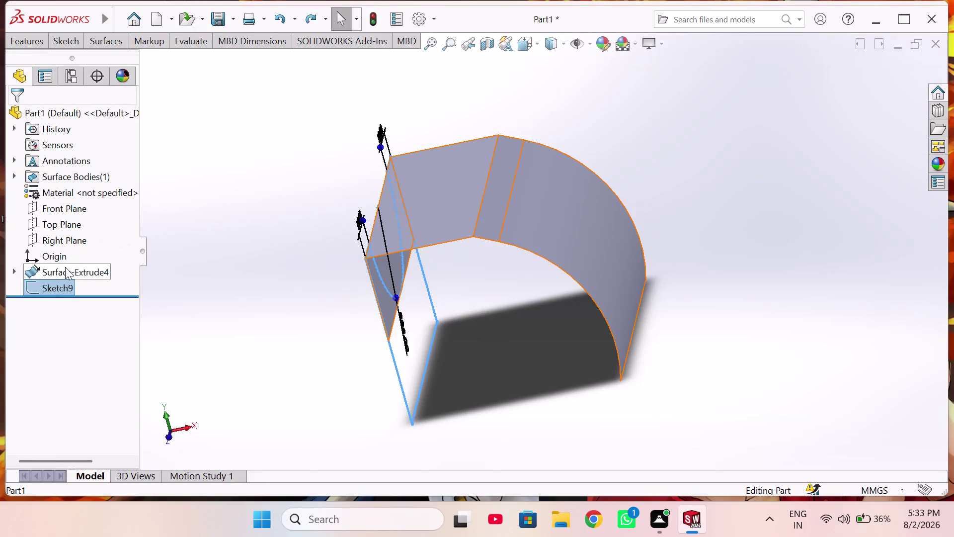
Orbit the hood and start a new reference plane from Reference Geometry on the Surfaces tab.
middle_drag(525, 355, 547, 346)
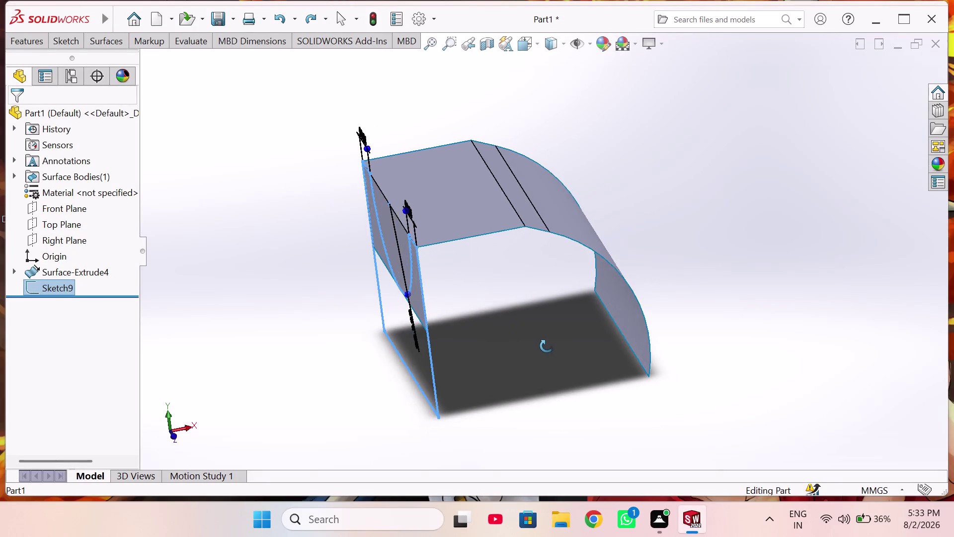
middle_drag(547, 346, 542, 351)
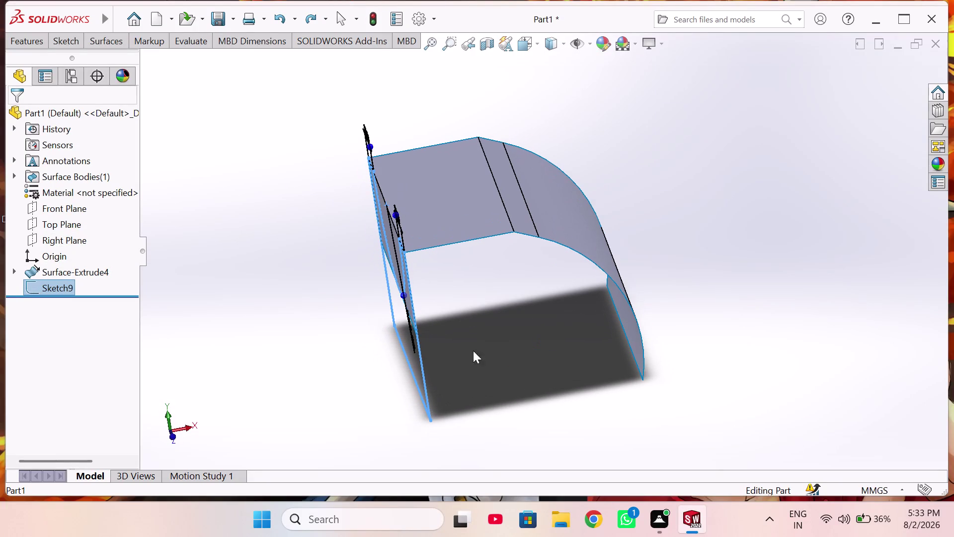
middle_drag(439, 337, 442, 316)
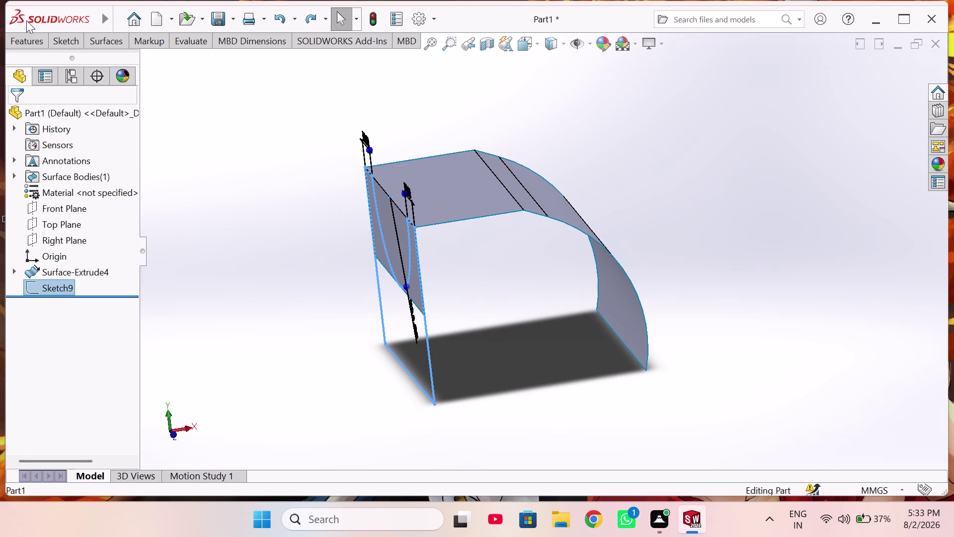
click(31, 44)
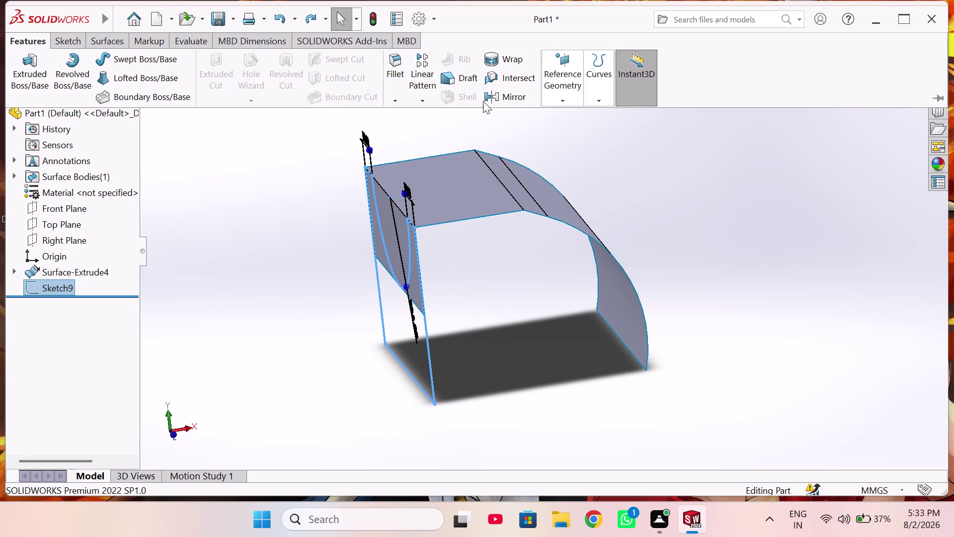
click(103, 40)
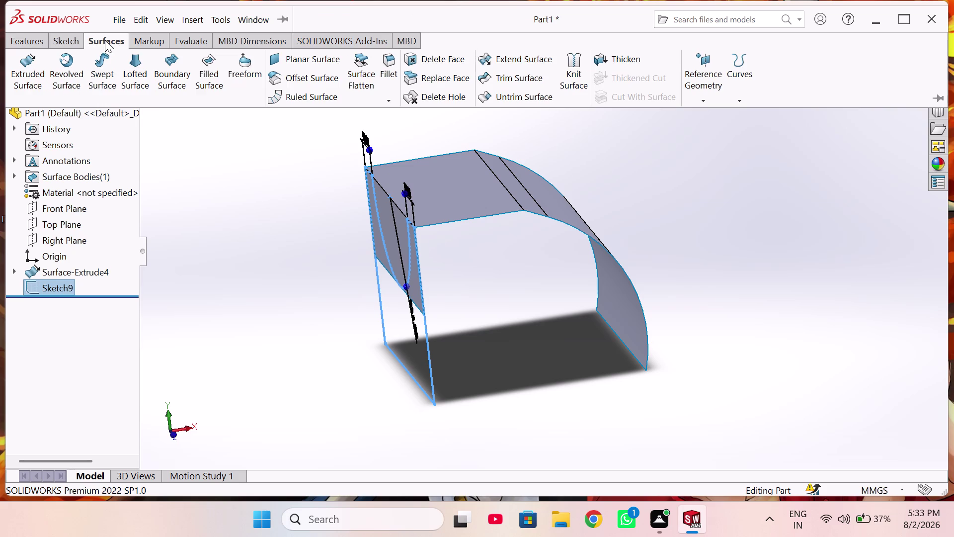
click(709, 96)
click(704, 116)
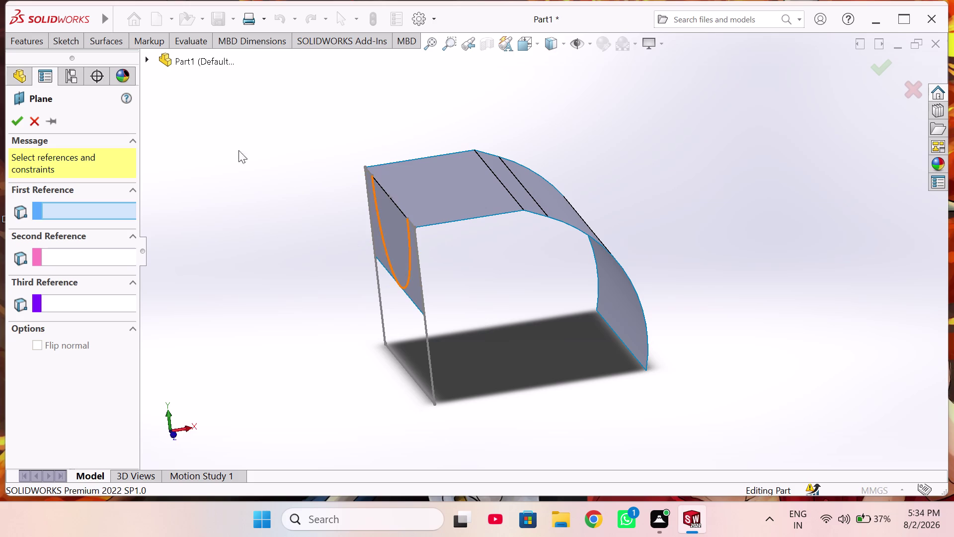
Create Plane1 referencing the Right Plane with a 59 mm offset.
click(149, 55)
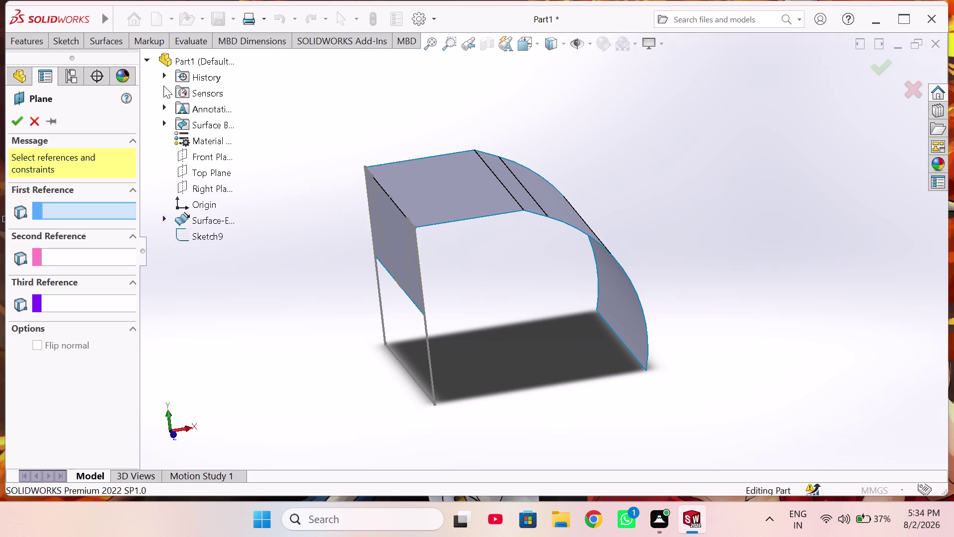
click(206, 182)
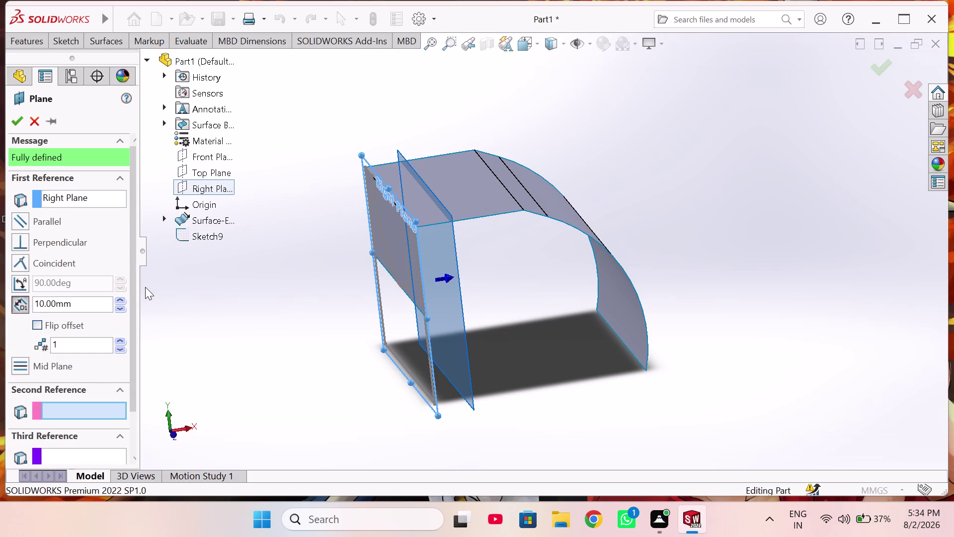
triple_click(123, 300)
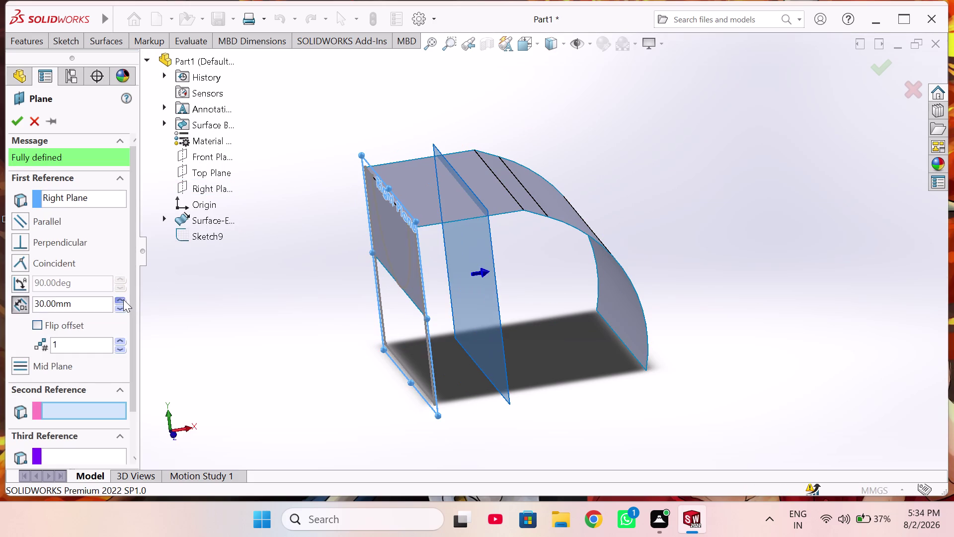
triple_click(124, 299)
click(122, 308)
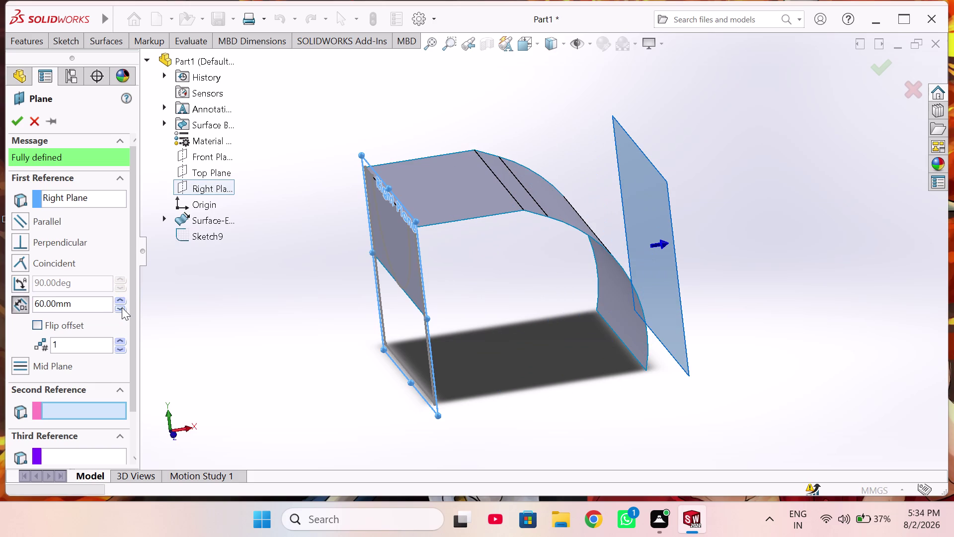
double_click(101, 302)
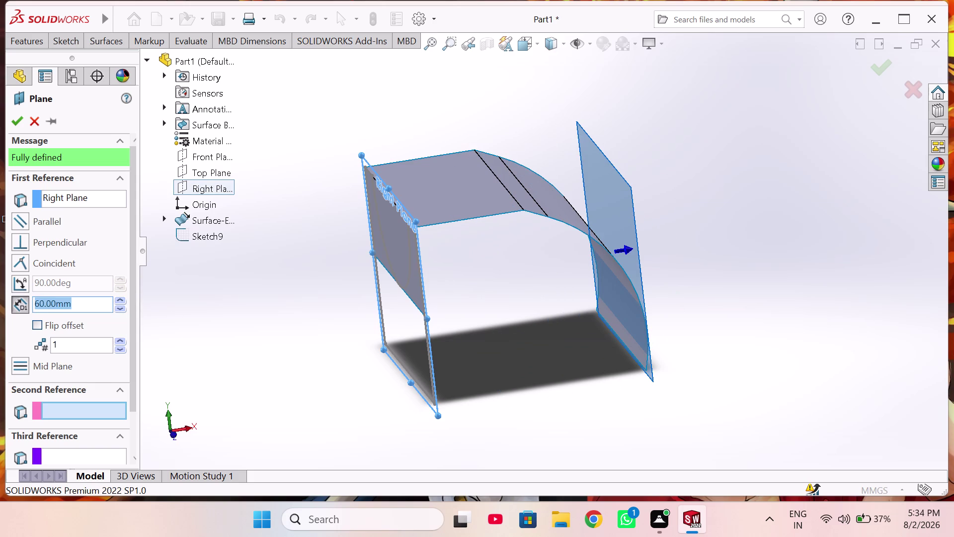
text(59)
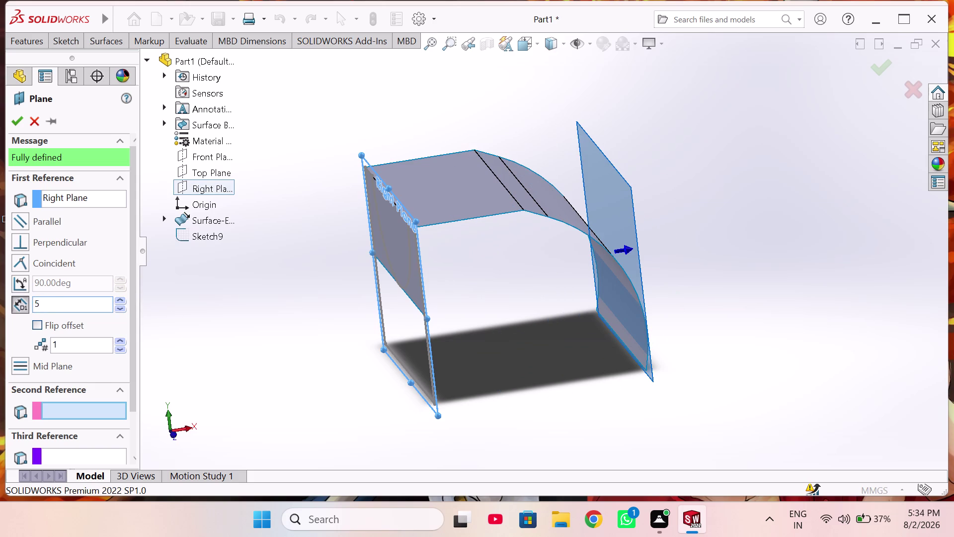
key(Return)
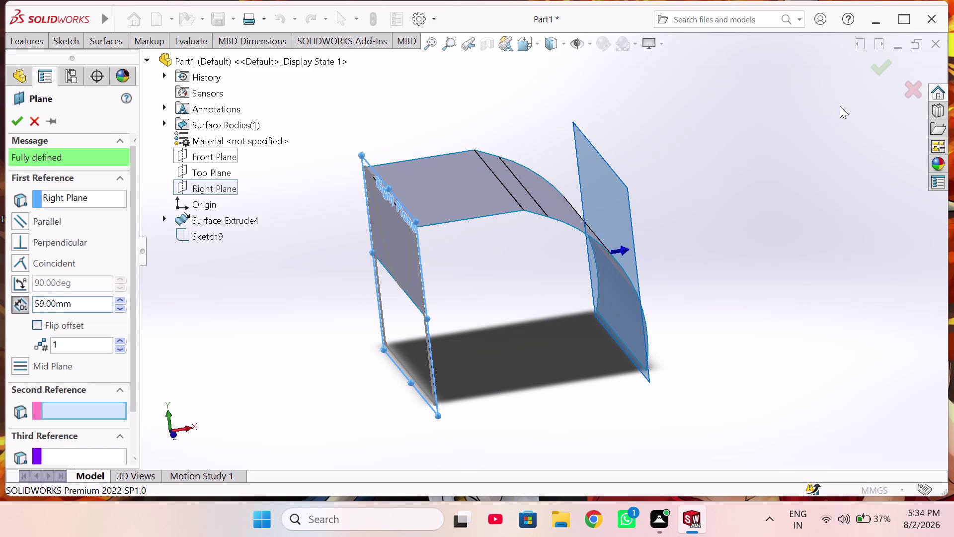
click(875, 70)
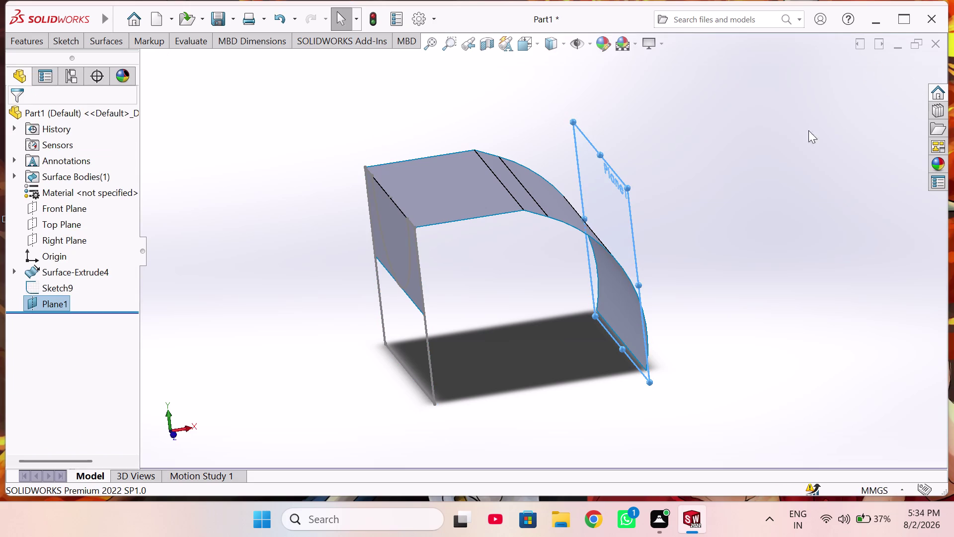
middle_drag(641, 205, 675, 189)
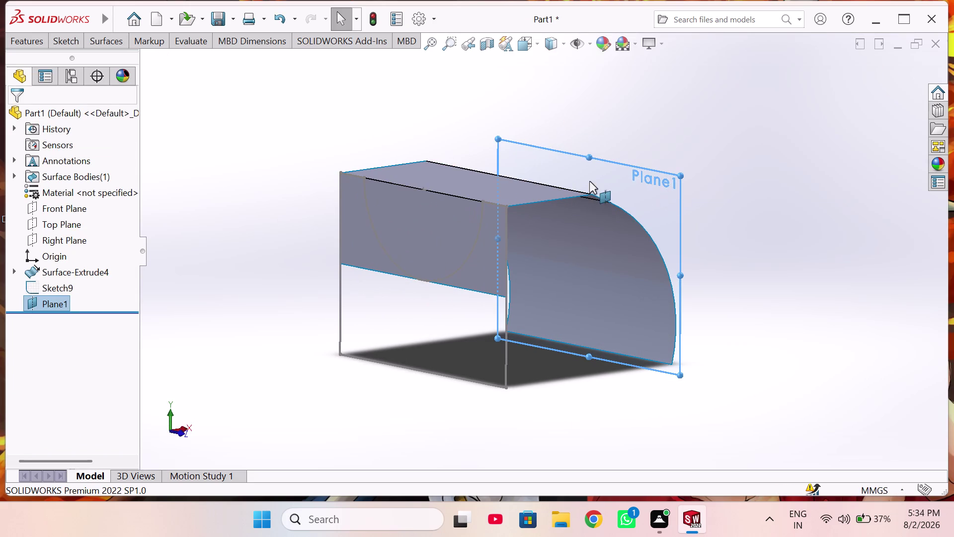
middle_drag(655, 239, 454, 254)
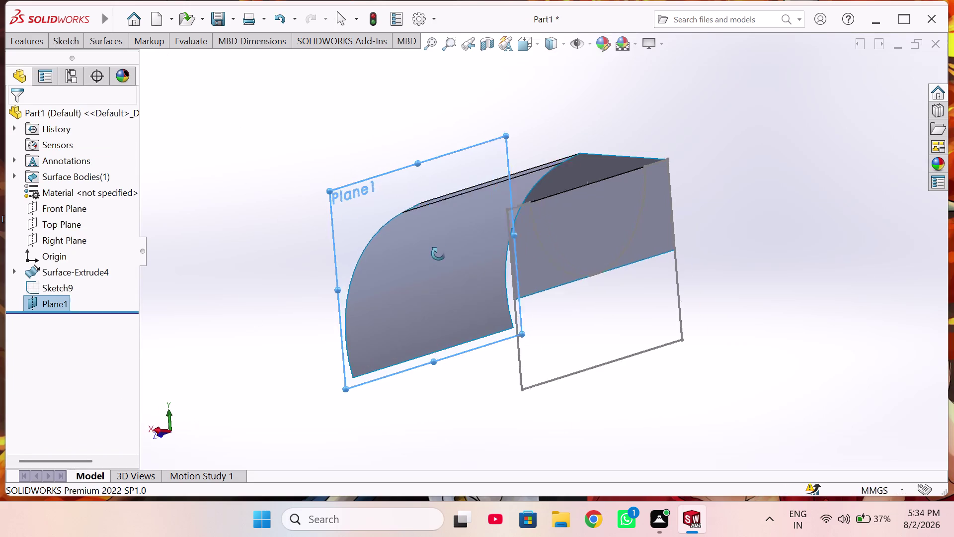
middle_drag(454, 254, 438, 254)
click(431, 235)
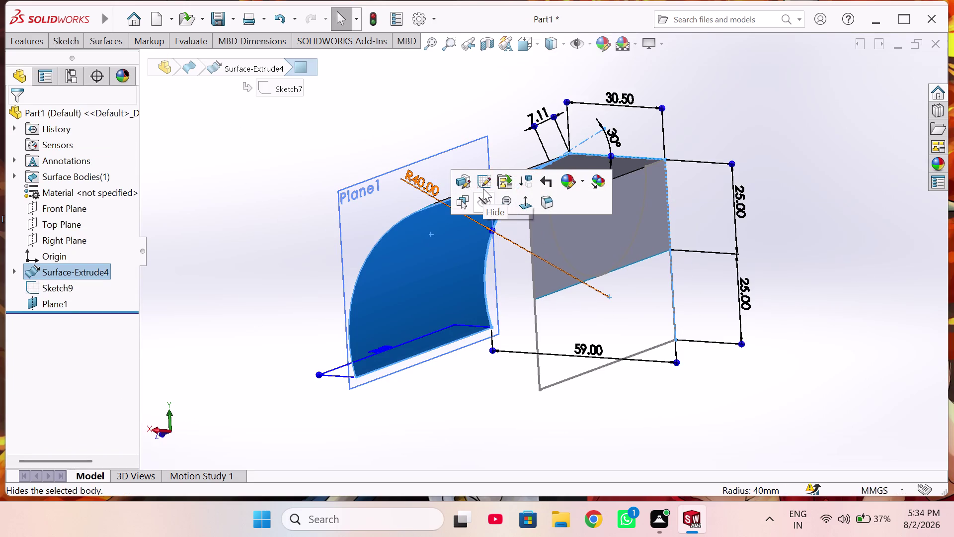
click(484, 182)
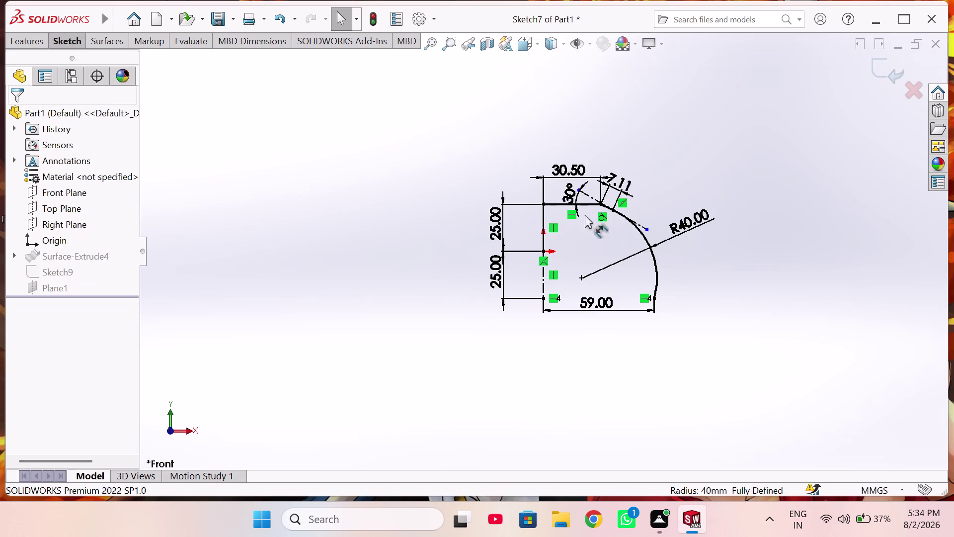
click(905, 94)
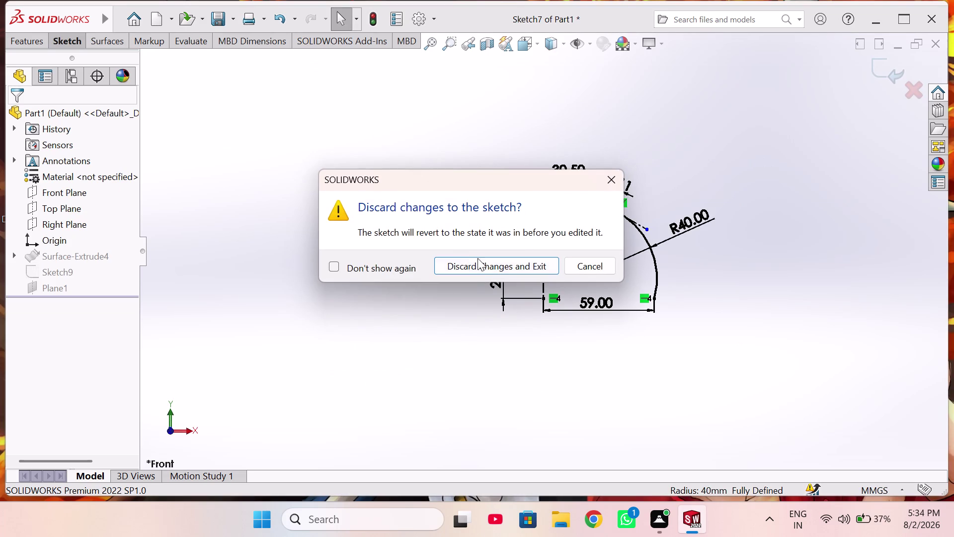
click(483, 262)
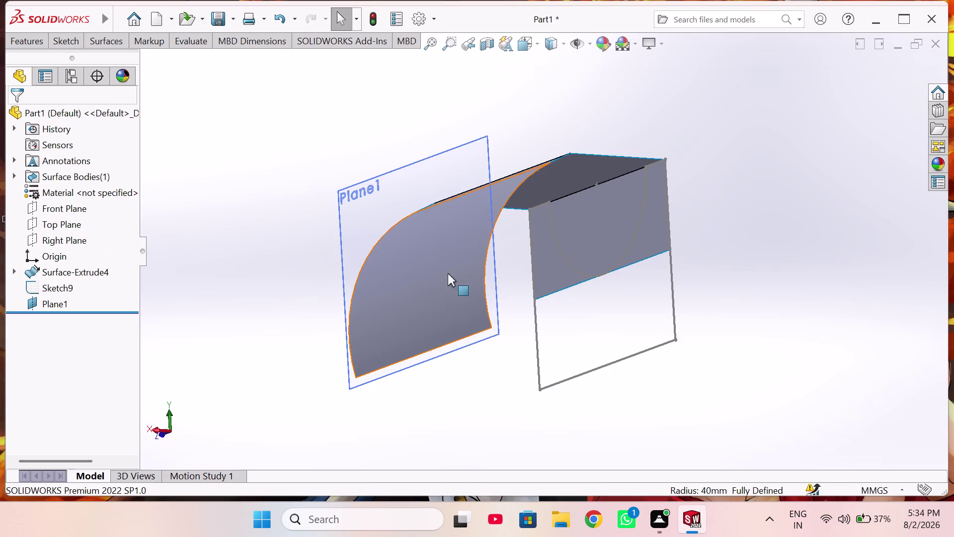
click(58, 306)
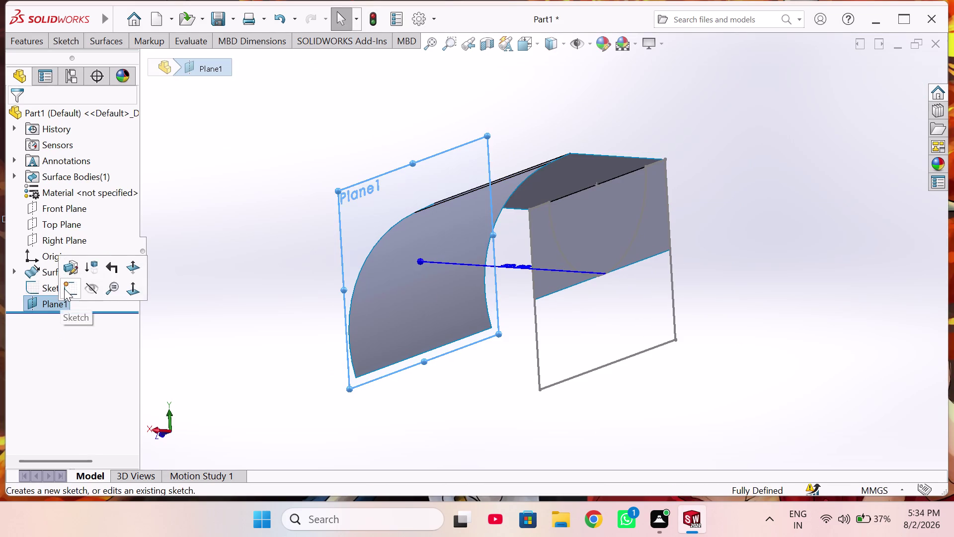
Start a new sketch on Plane1 and launch Convert Entities.
click(64, 288)
scroll(up, 3)
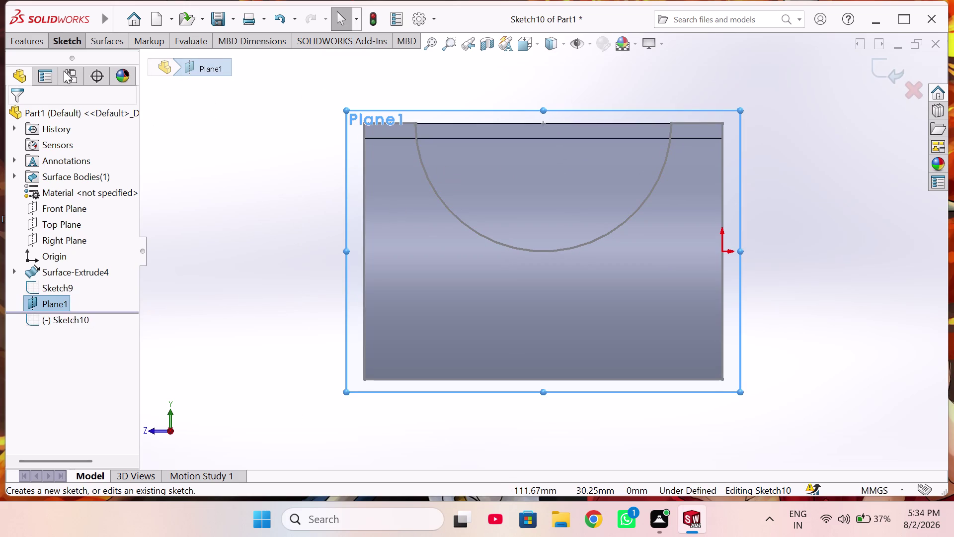
click(69, 41)
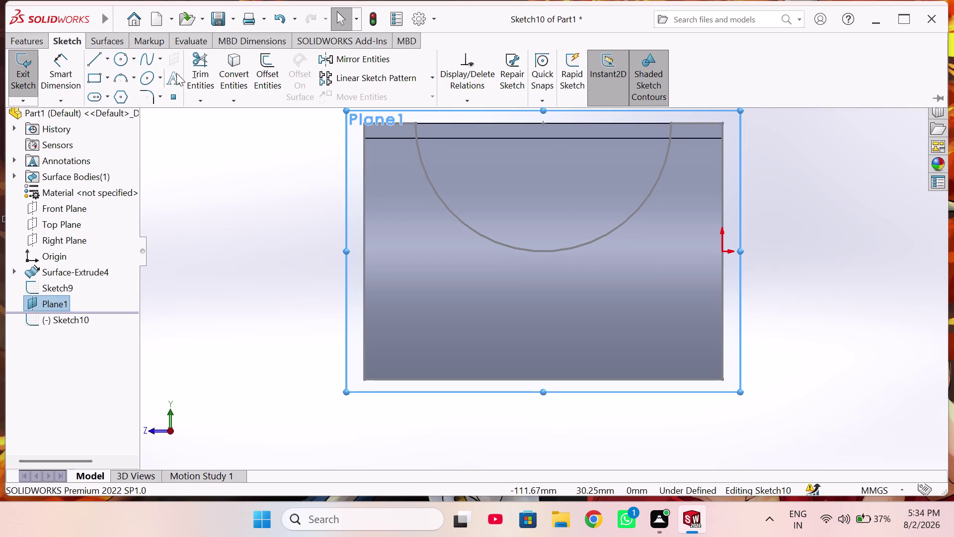
click(228, 79)
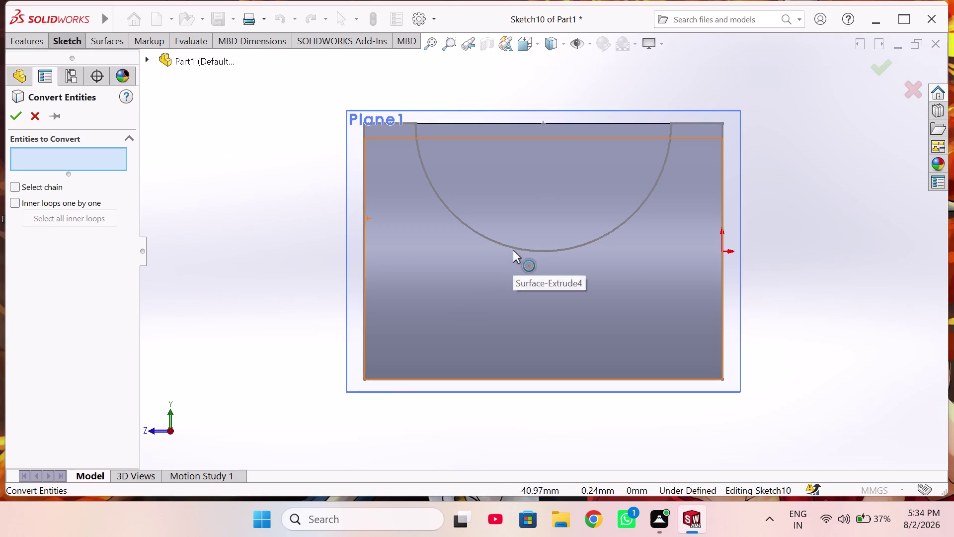
Project the semicircular arc and the surface end edge into the Plane1 sketch.
click(513, 247)
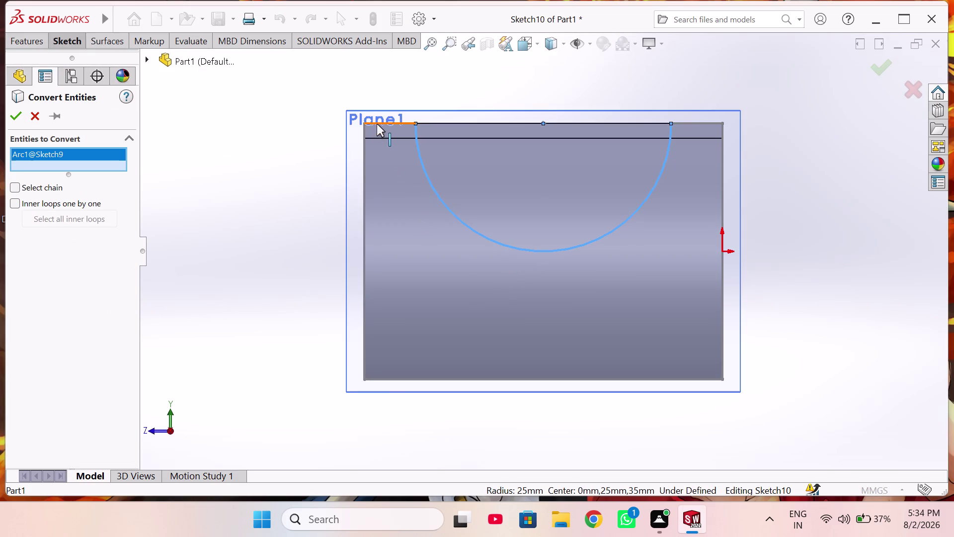
click(377, 123)
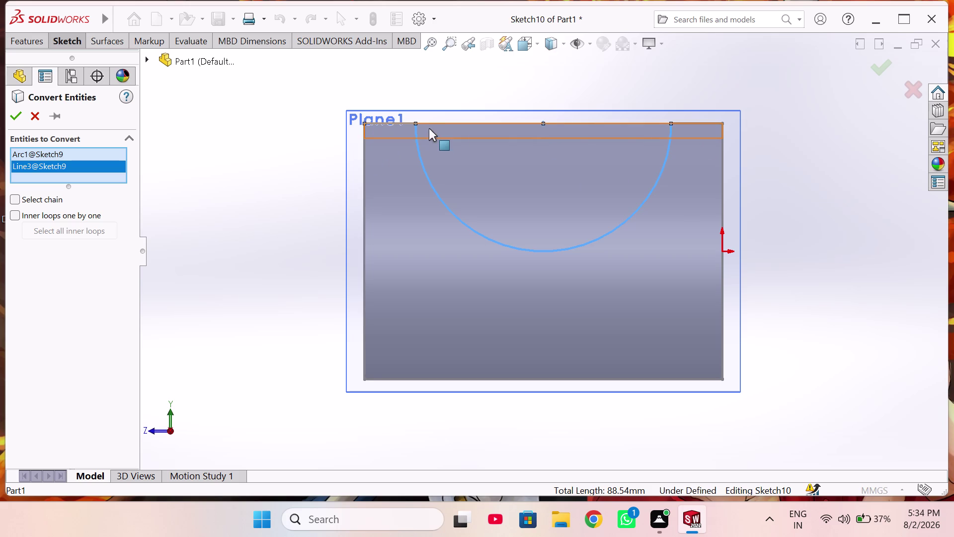
click(398, 121)
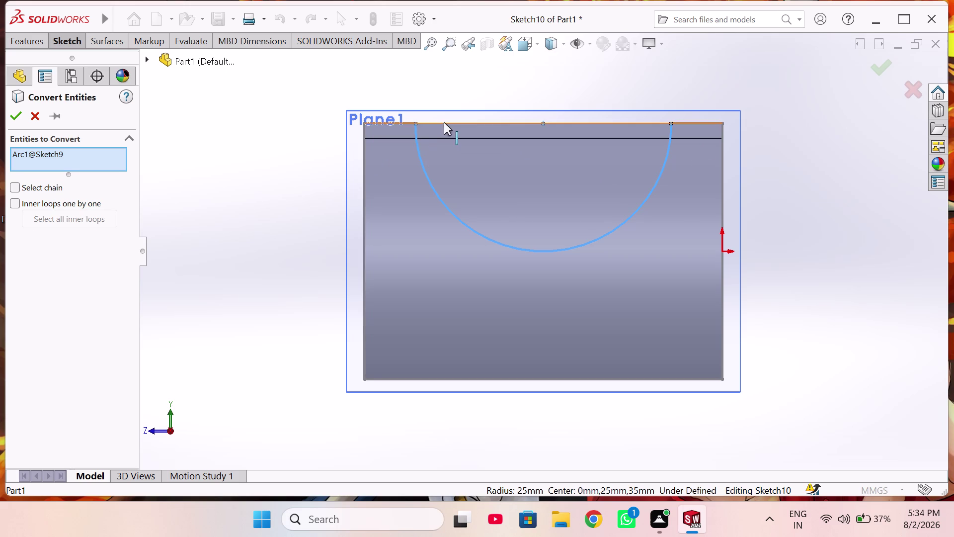
click(444, 122)
middle_drag(371, 252, 468, 281)
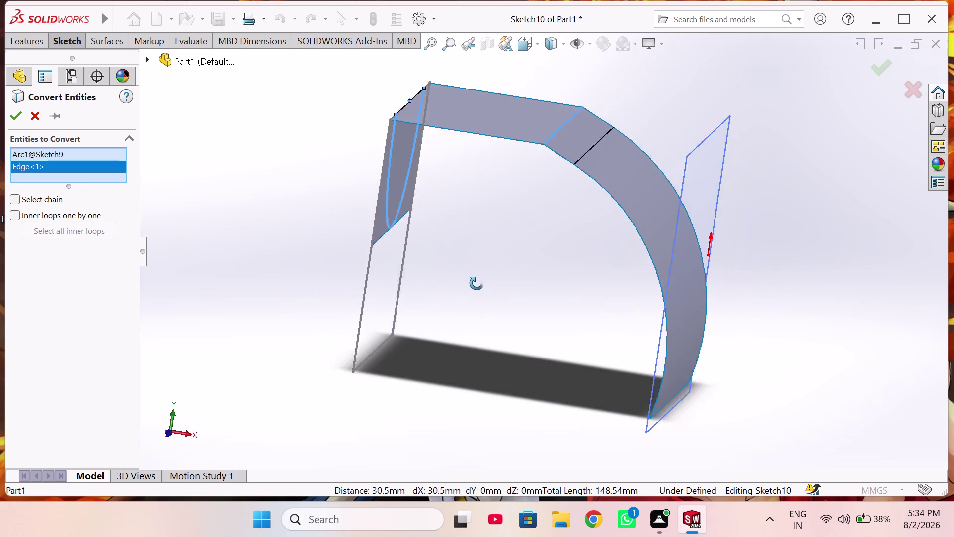
middle_drag(468, 282, 462, 303)
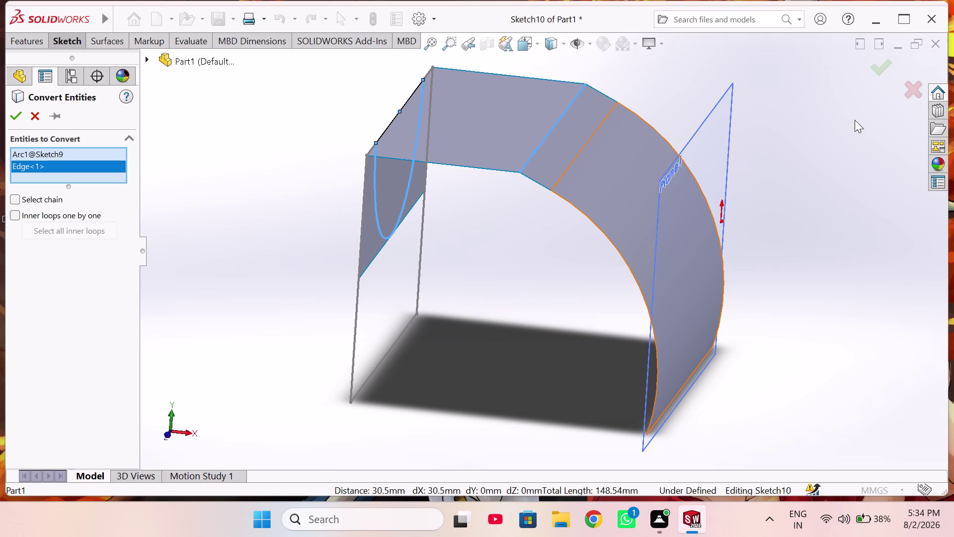
click(872, 69)
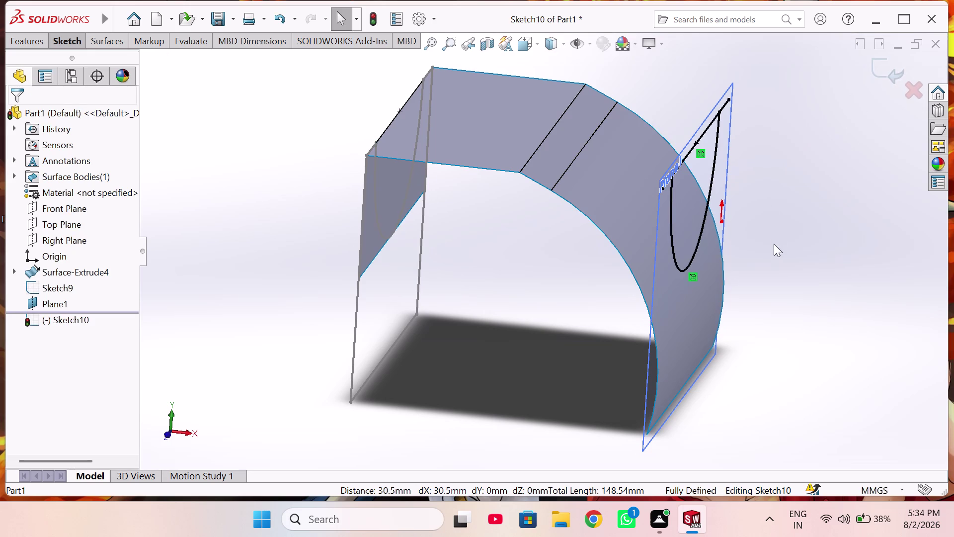
middle_drag(771, 248, 735, 253)
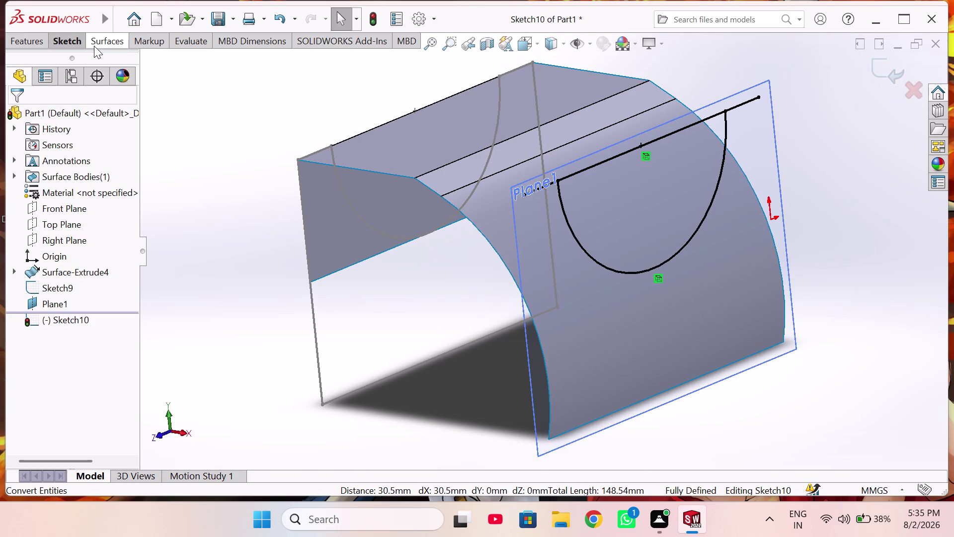
click(74, 39)
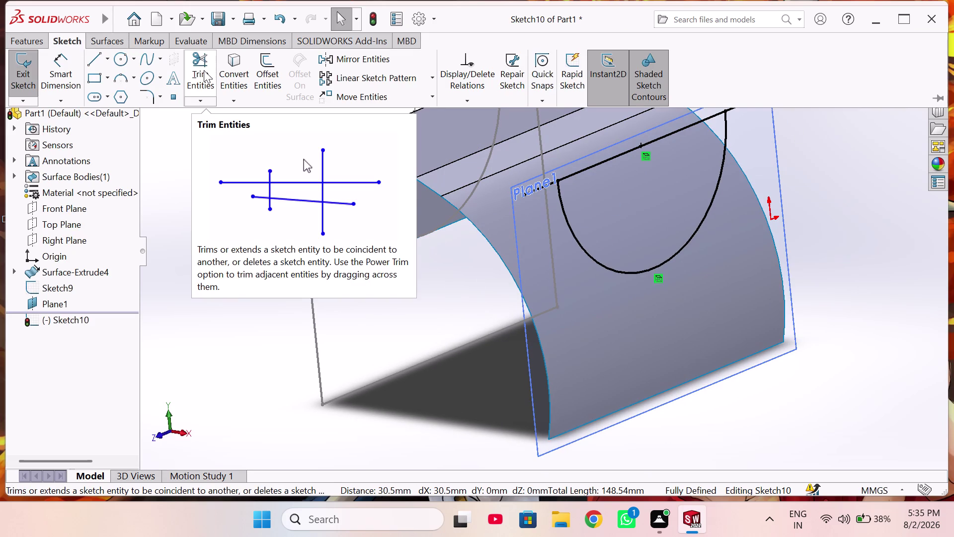
Trim the line overhangs on both sides of the arc and exit Sketch10.
click(197, 72)
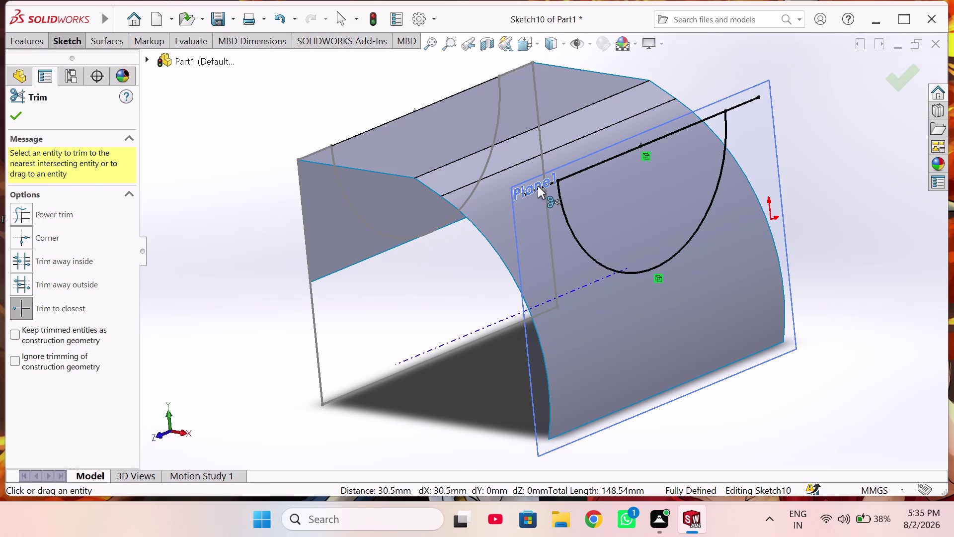
click(537, 188)
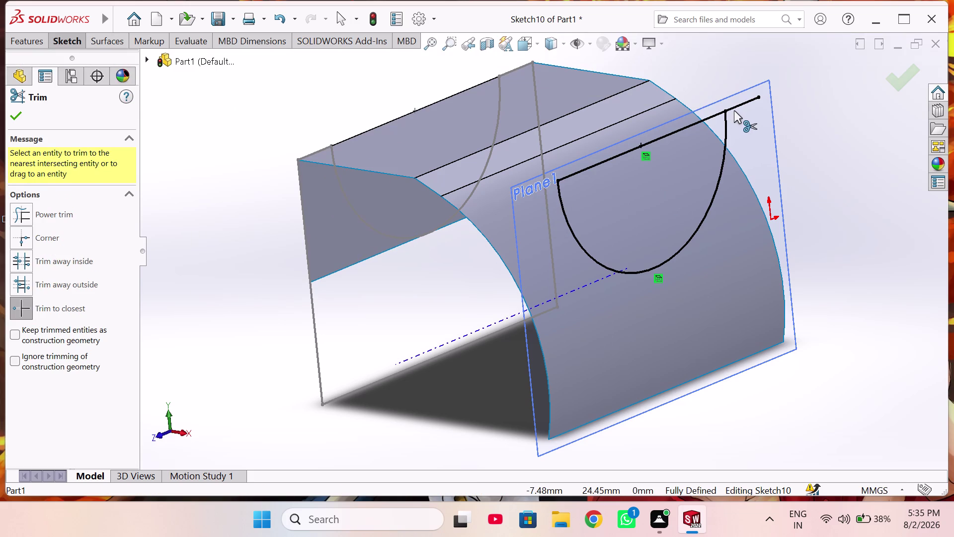
click(737, 107)
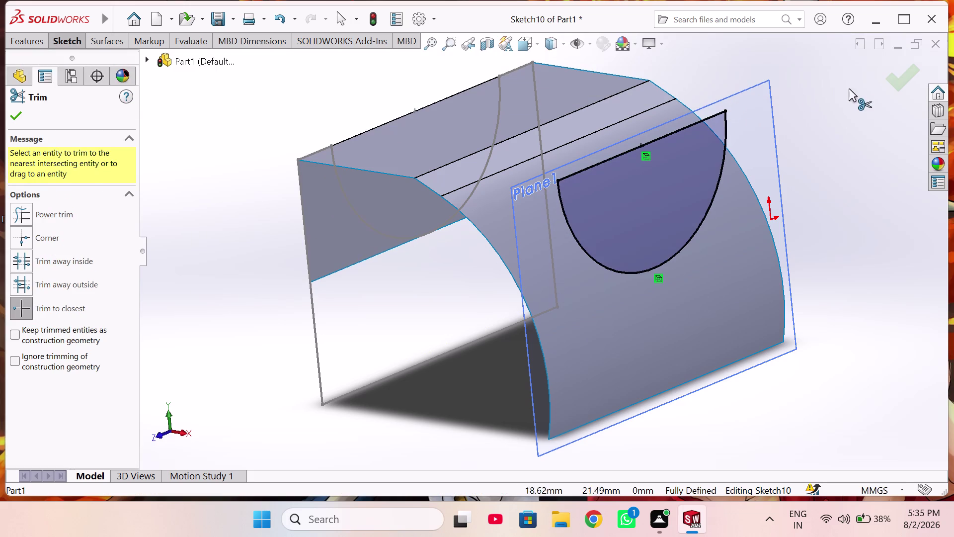
click(886, 80)
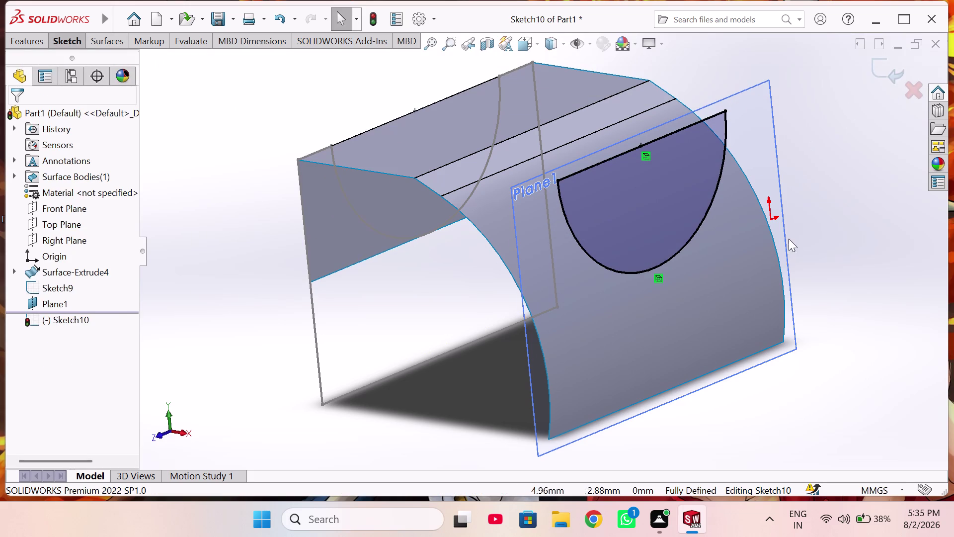
click(883, 77)
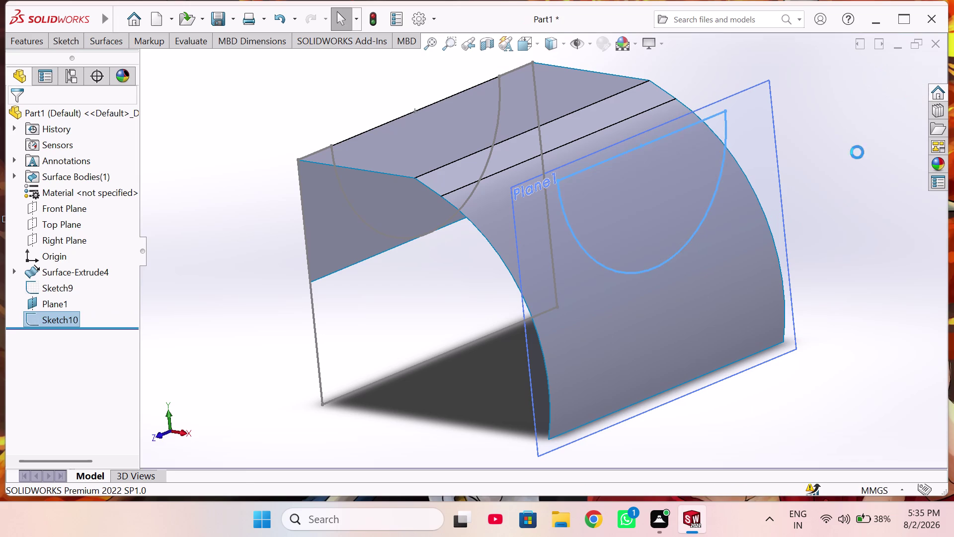
middle_drag(854, 229, 806, 257)
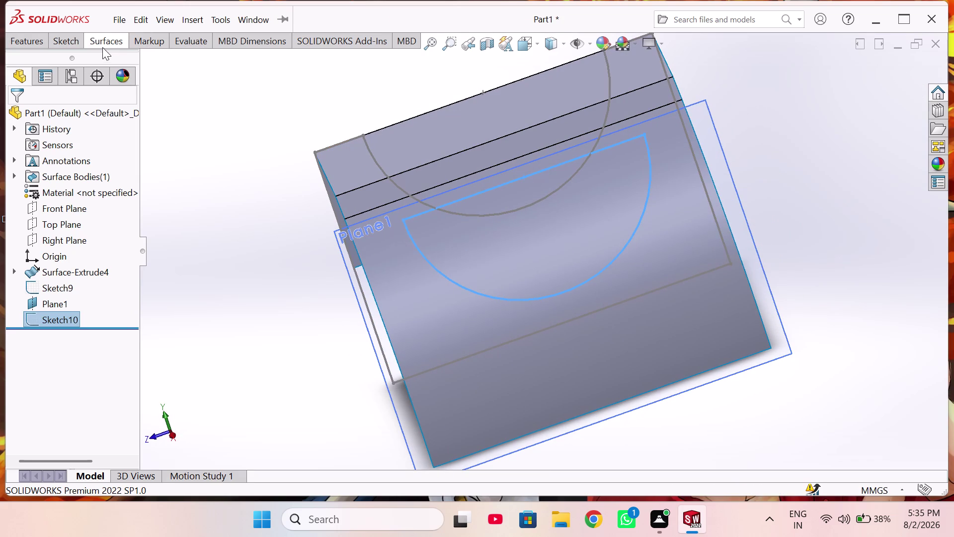
Extrude Sketch10 as a reversed, 59 mm blind surface, creating Surface-Extrude6.
click(89, 39)
click(32, 80)
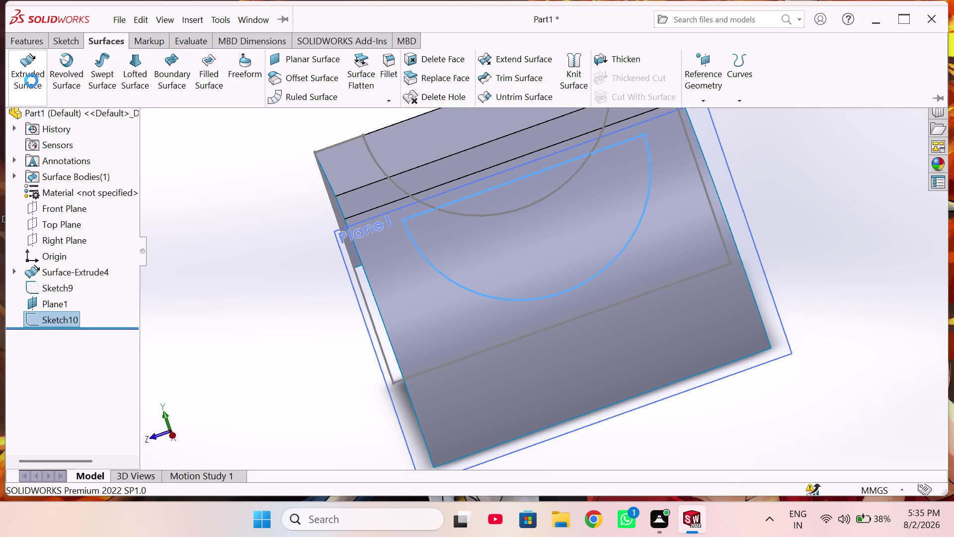
middle_drag(476, 223, 508, 232)
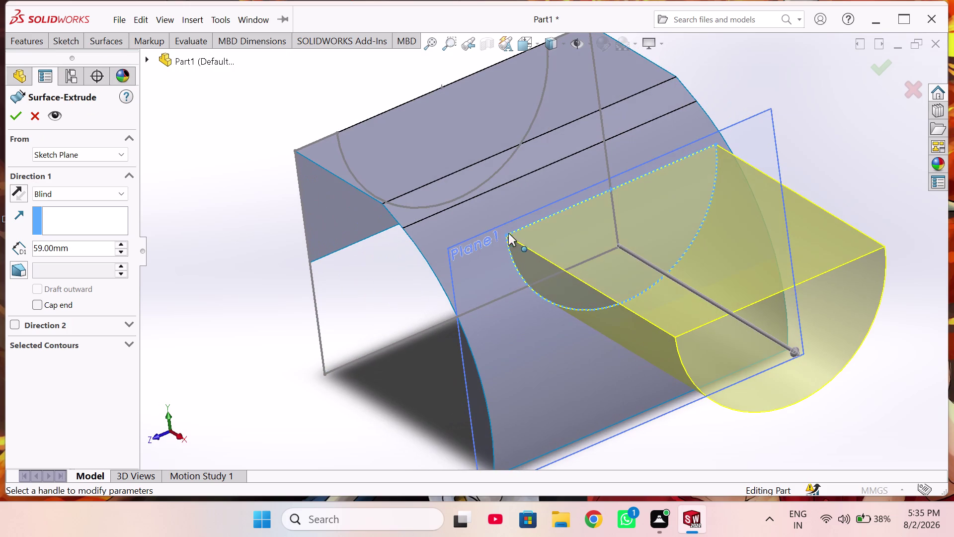
click(21, 192)
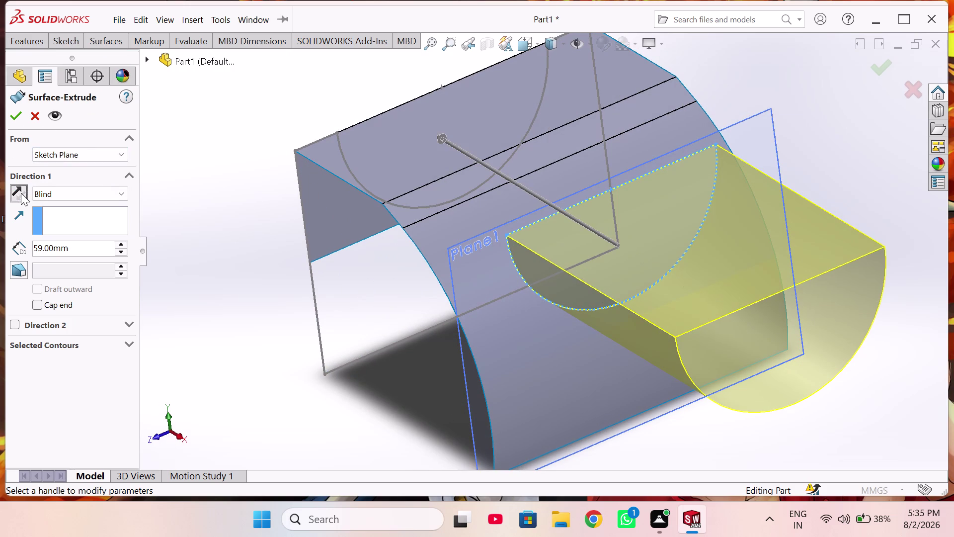
middle_drag(139, 258, 279, 309)
middle_drag(261, 316, 324, 317)
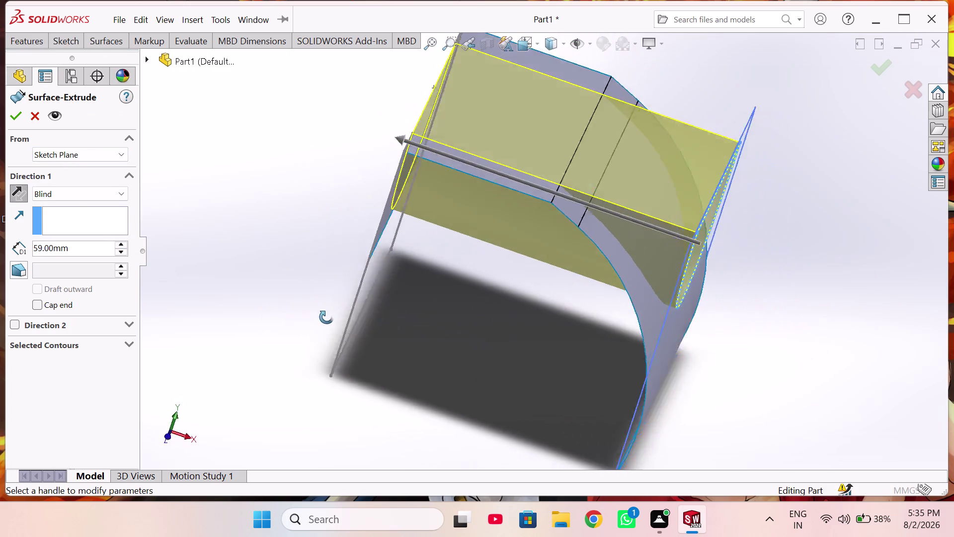
middle_drag(324, 317, 314, 363)
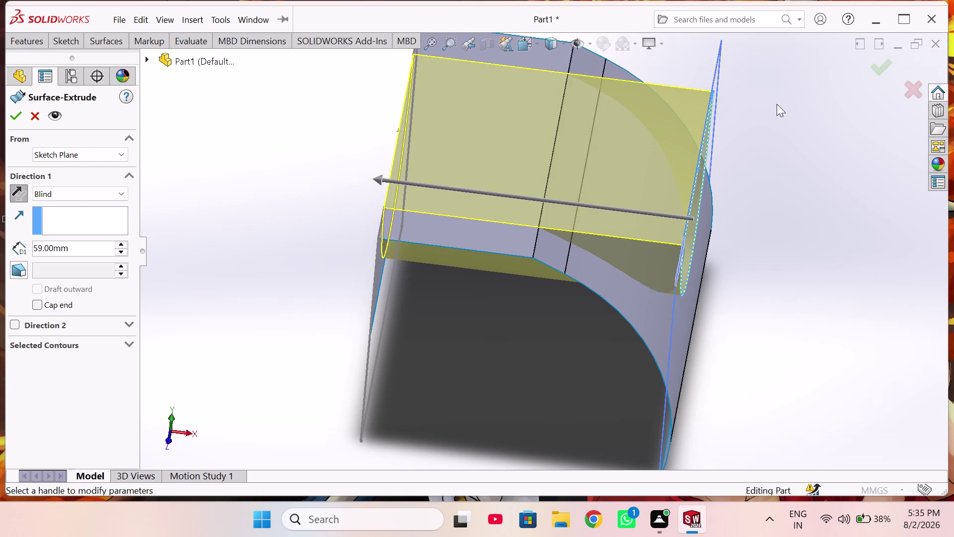
click(877, 69)
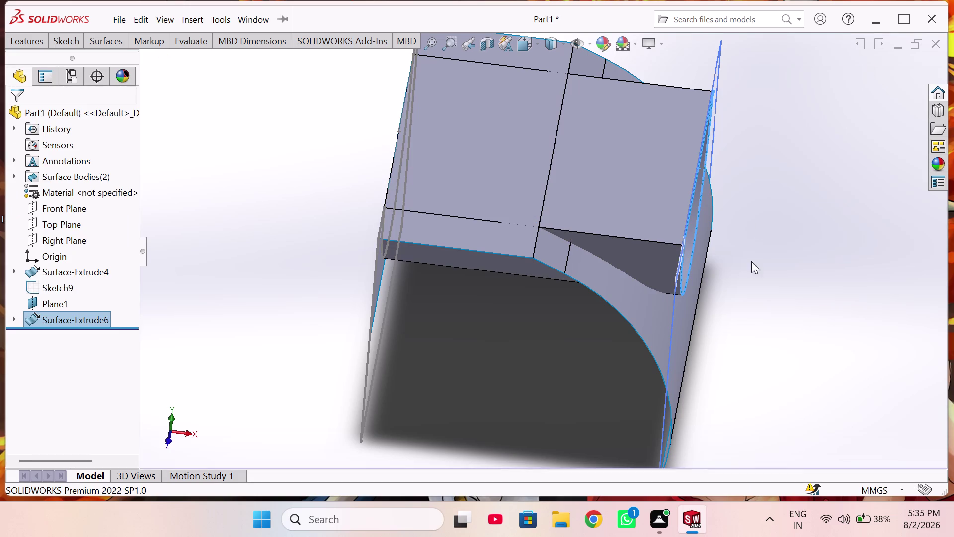
middle_drag(749, 277, 700, 290)
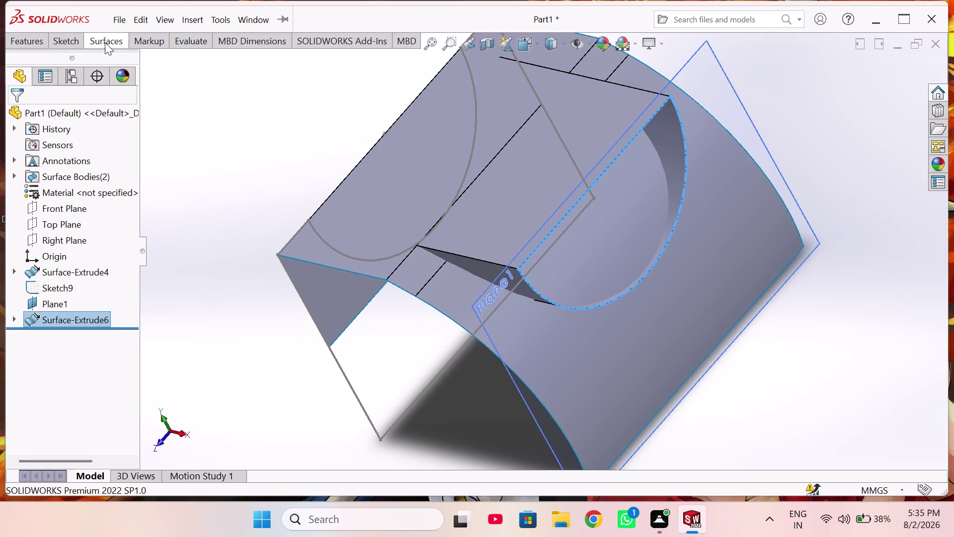
click(103, 42)
click(532, 78)
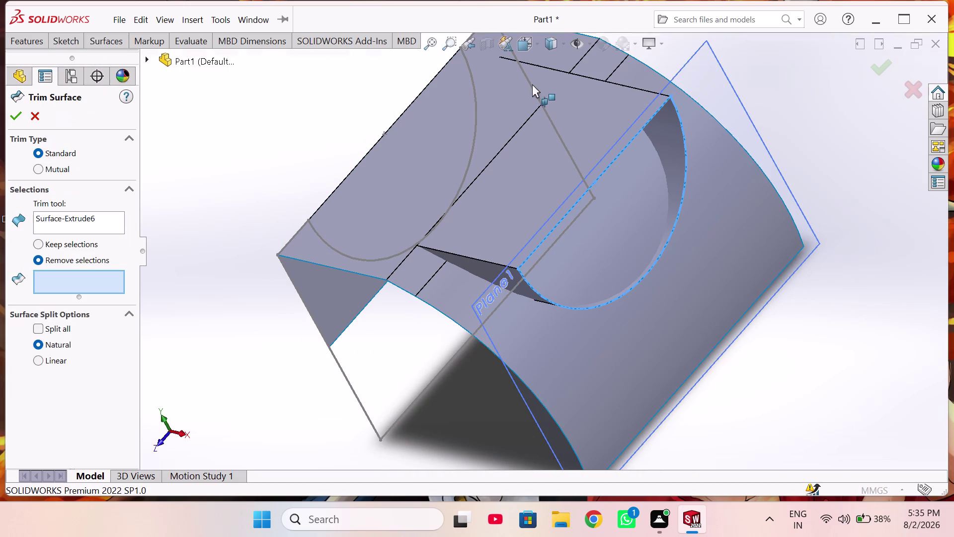
click(585, 258)
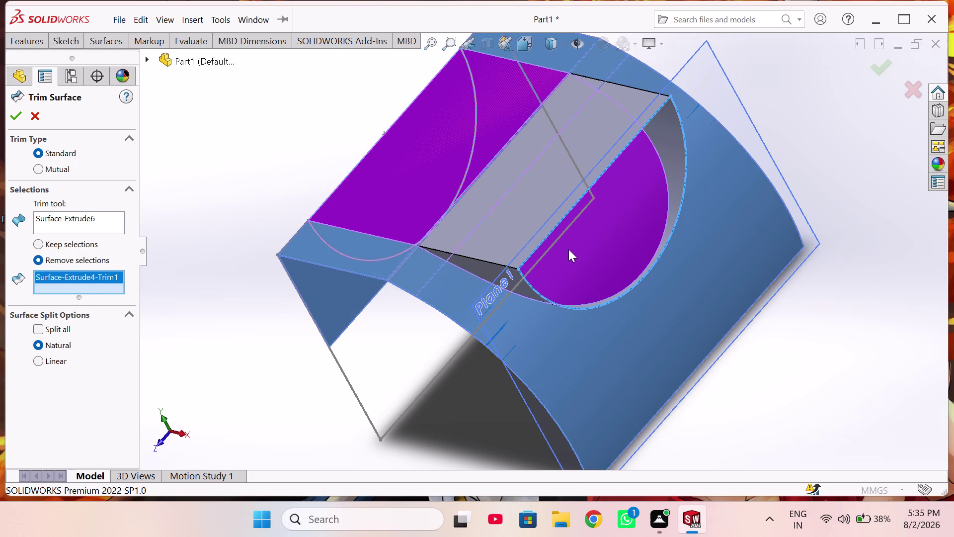
click(104, 215)
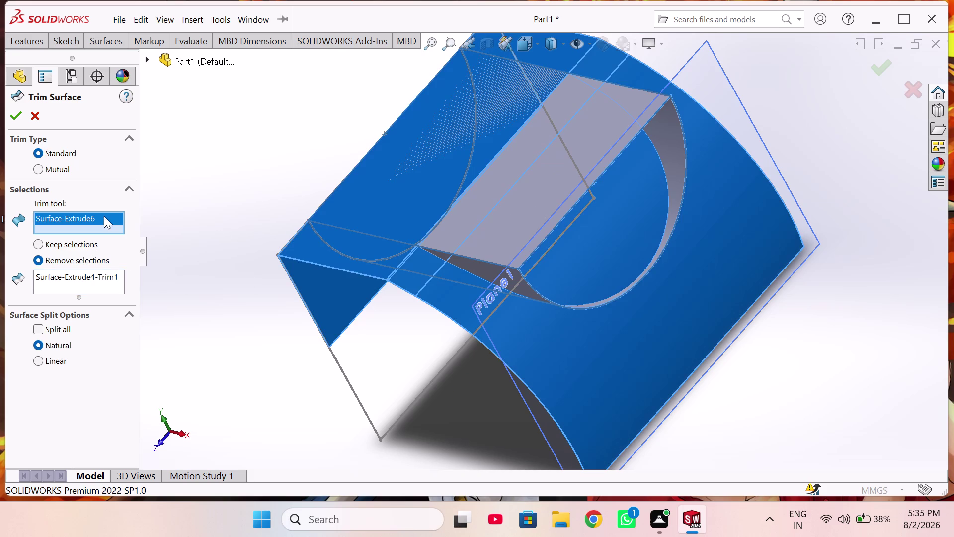
right_click(104, 215)
click(157, 243)
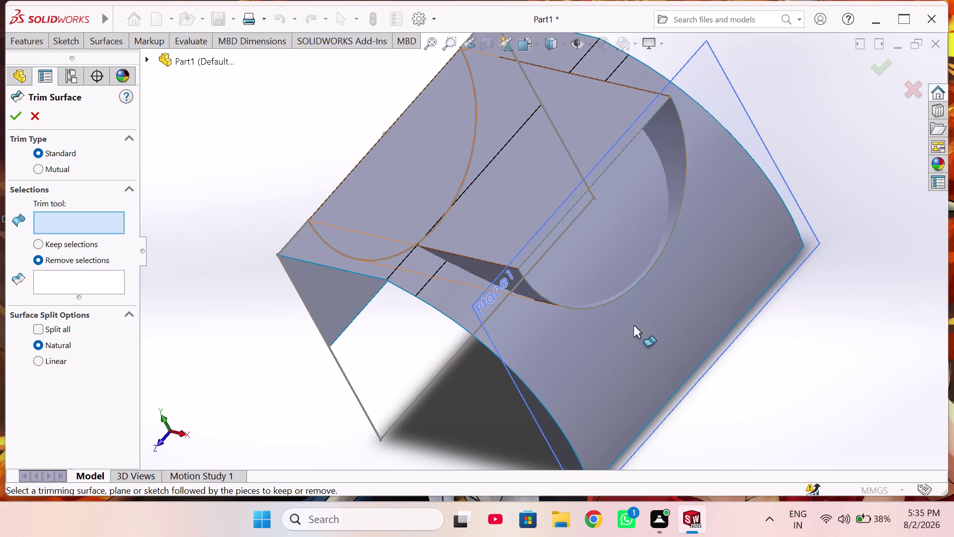
click(607, 348)
middle_drag(590, 338, 578, 329)
click(578, 332)
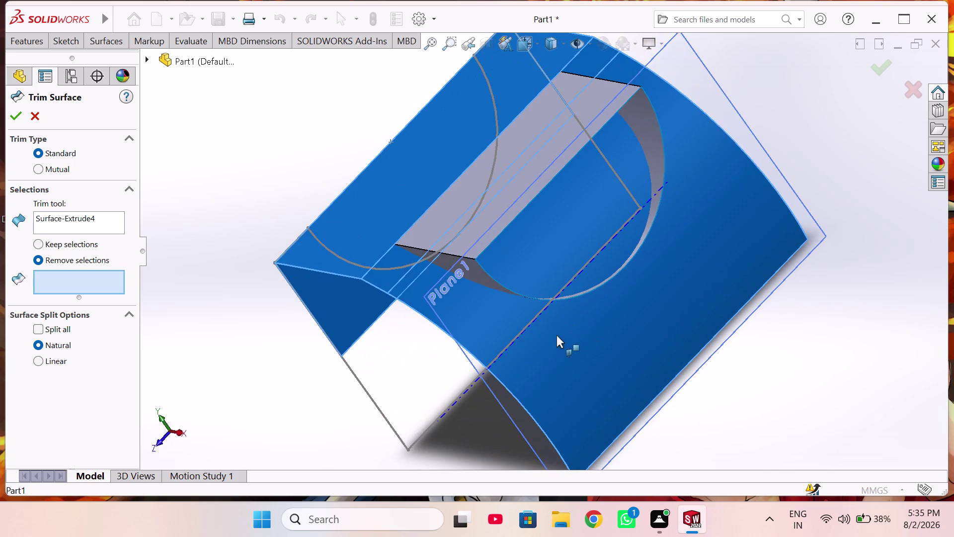
click(556, 335)
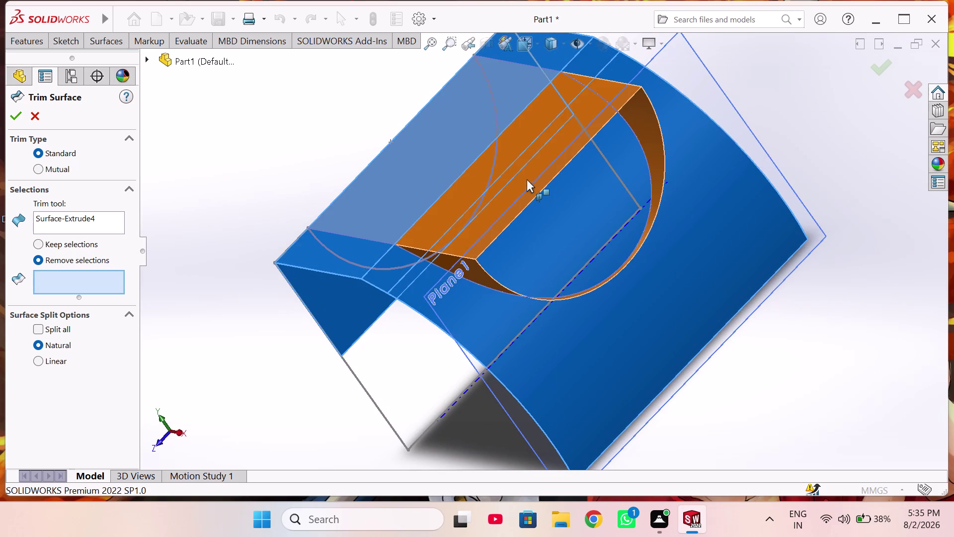
click(541, 238)
middle_drag(531, 254, 583, 225)
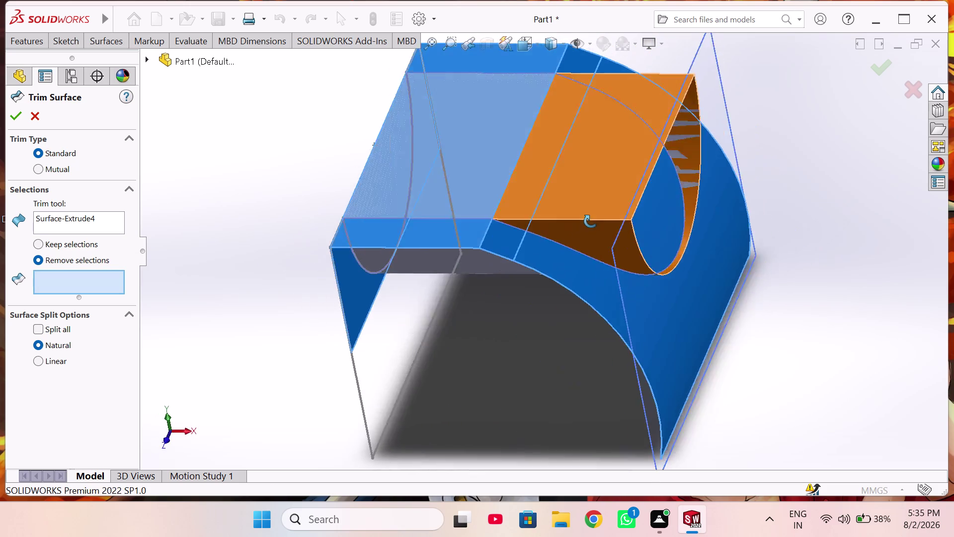
middle_drag(583, 225, 563, 223)
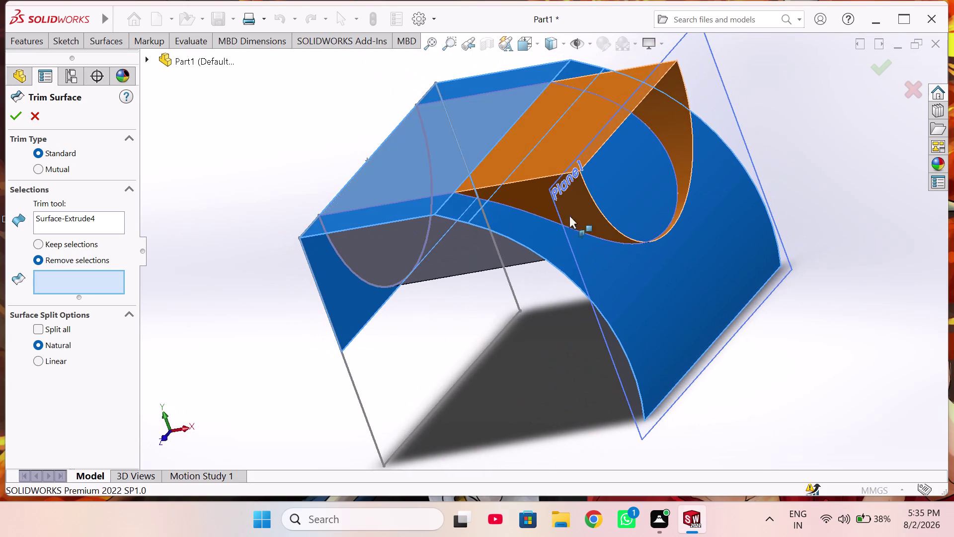
click(653, 191)
click(106, 282)
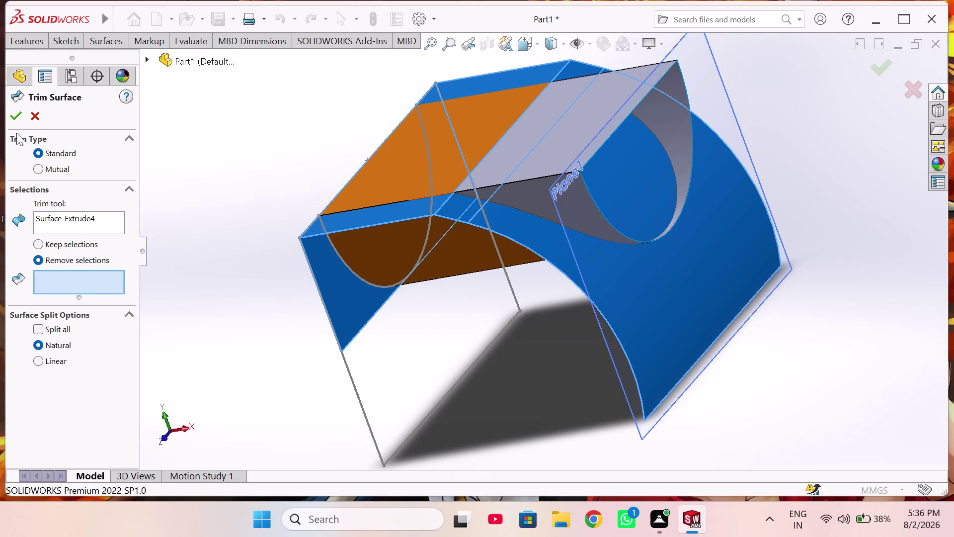
click(81, 219)
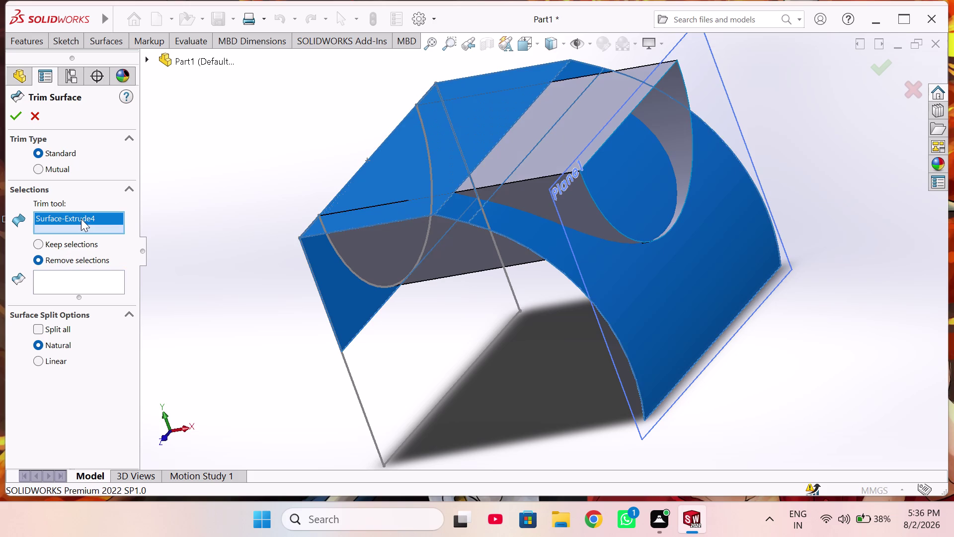
right_click(81, 218)
click(140, 231)
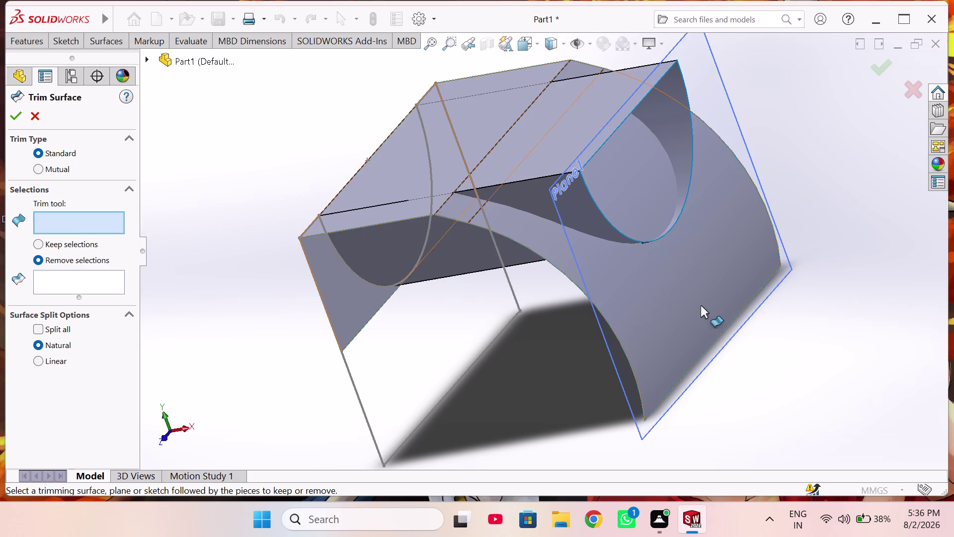
Replace the hood surface with the cylindrical Surface-Extrude6 as the trim tool.
middle_drag(413, 214, 444, 265)
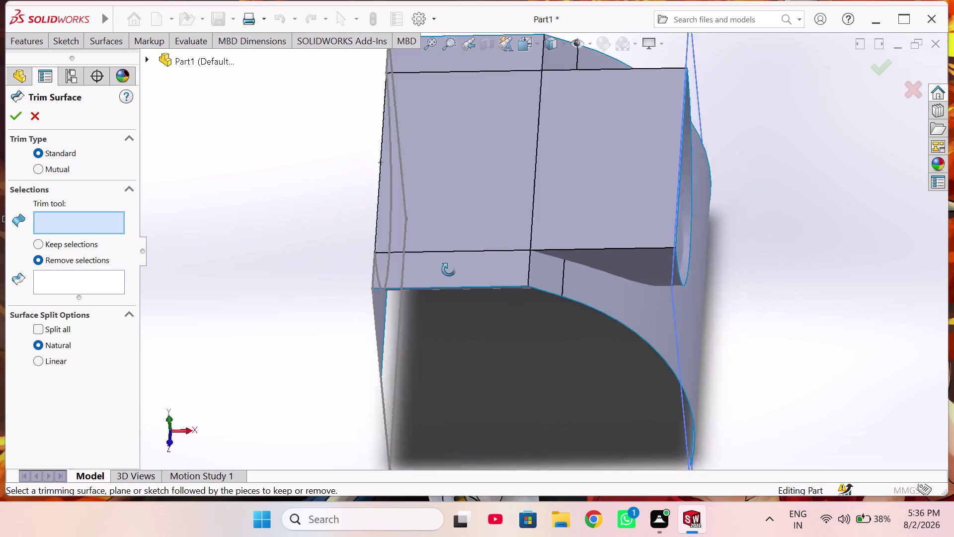
middle_drag(443, 265, 371, 314)
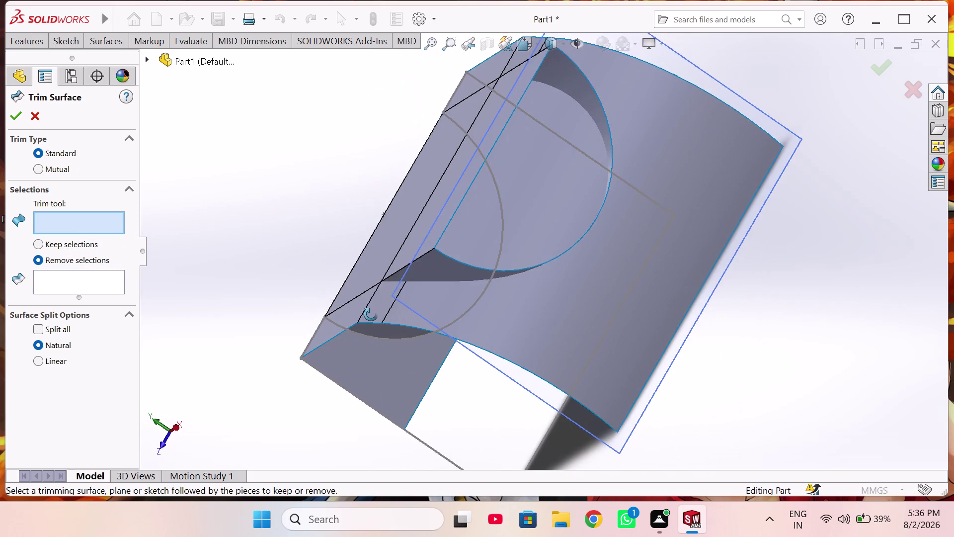
middle_drag(370, 314, 383, 319)
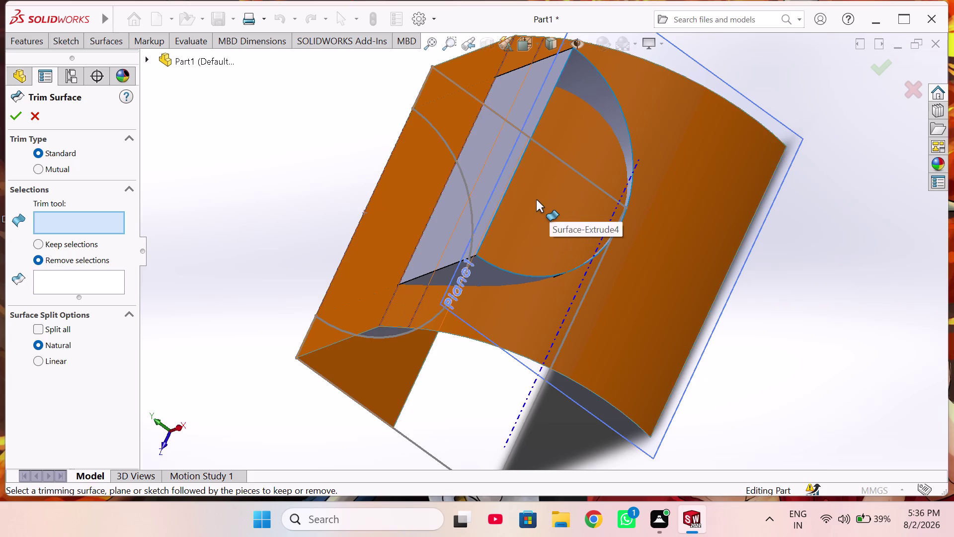
click(536, 200)
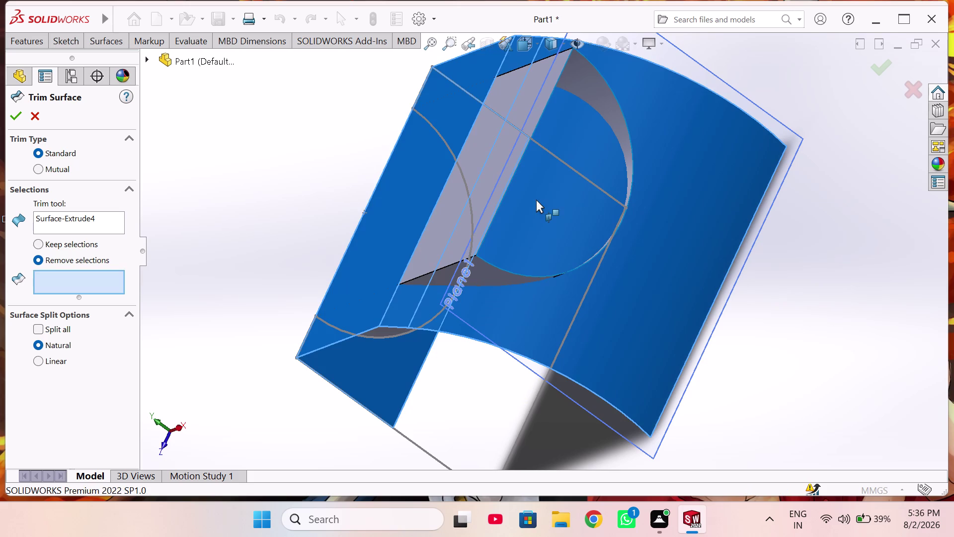
middle_drag(536, 201, 589, 230)
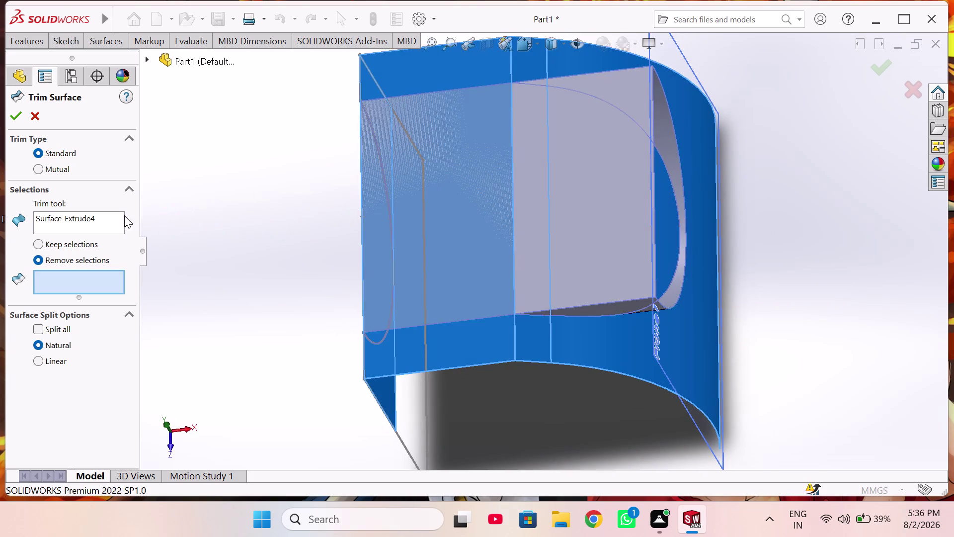
click(119, 218)
right_click(119, 218)
click(186, 238)
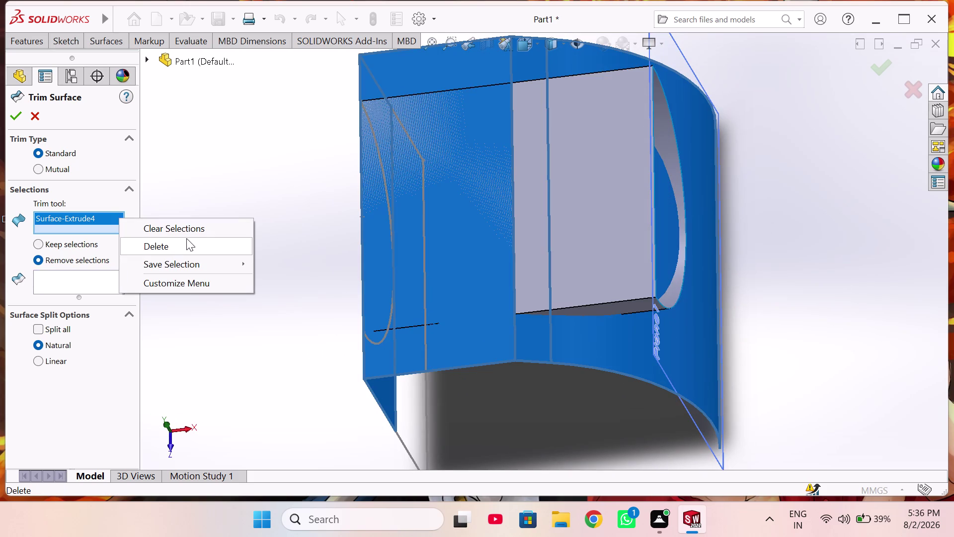
click(575, 239)
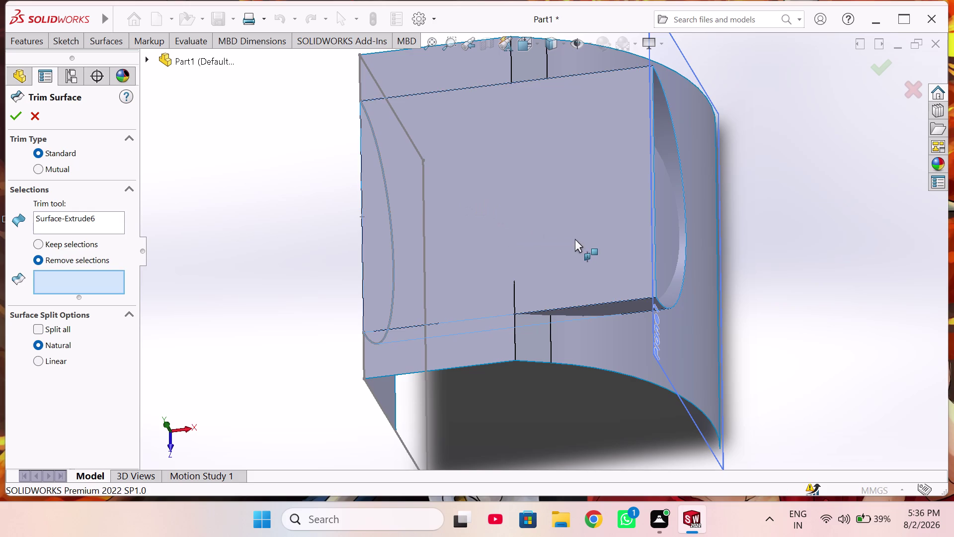
Mark the hood region inside the circle for removal, then close Trim Surface.
middle_drag(570, 239, 503, 220)
scroll(up, 3)
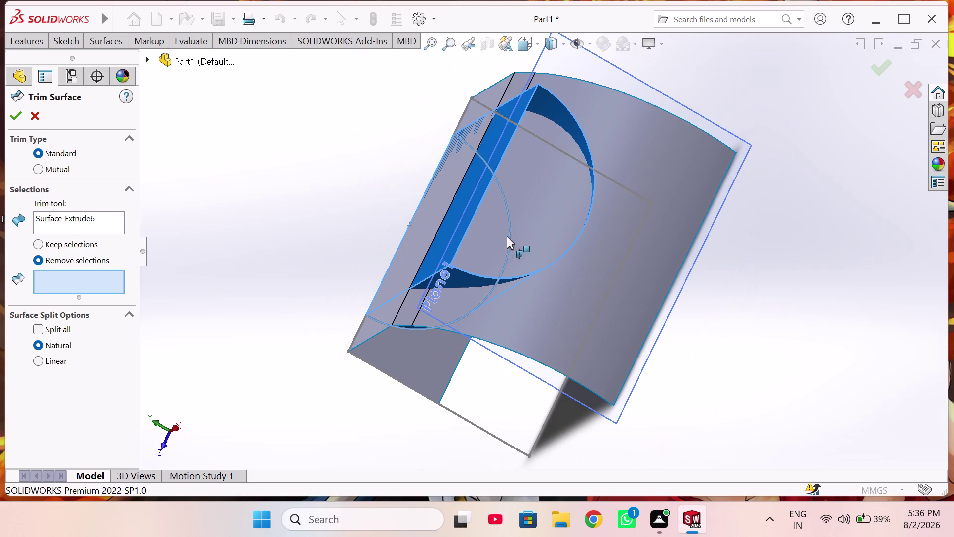
click(497, 233)
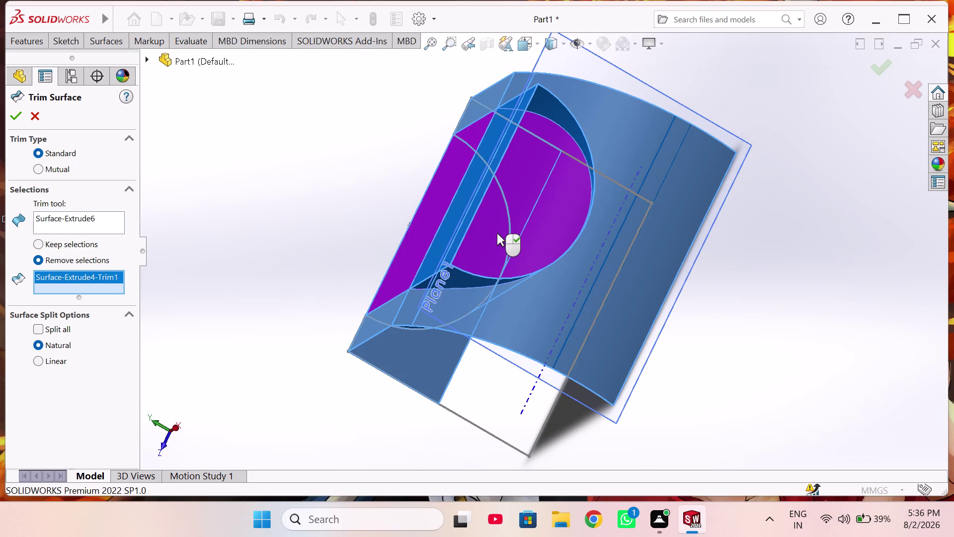
middle_drag(497, 233, 482, 267)
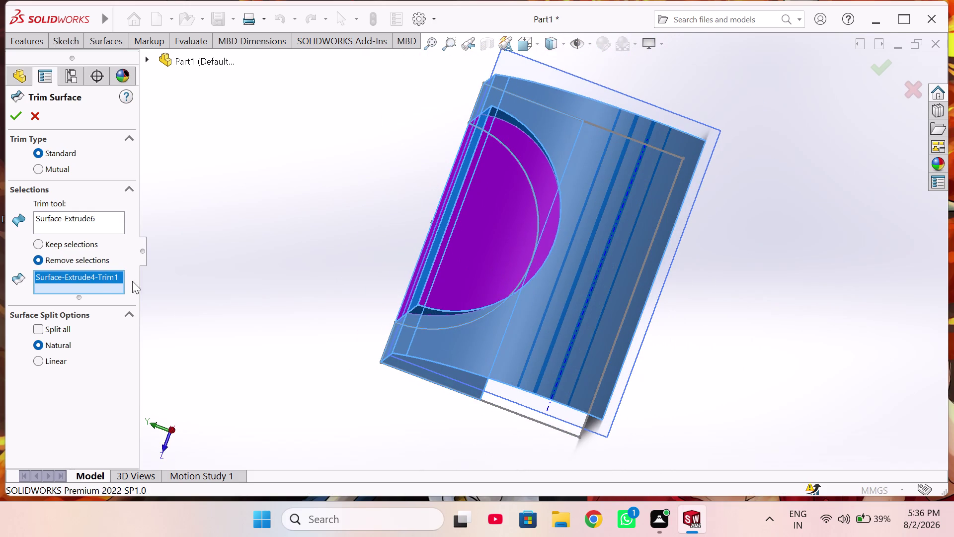
right_click(95, 277)
click(133, 296)
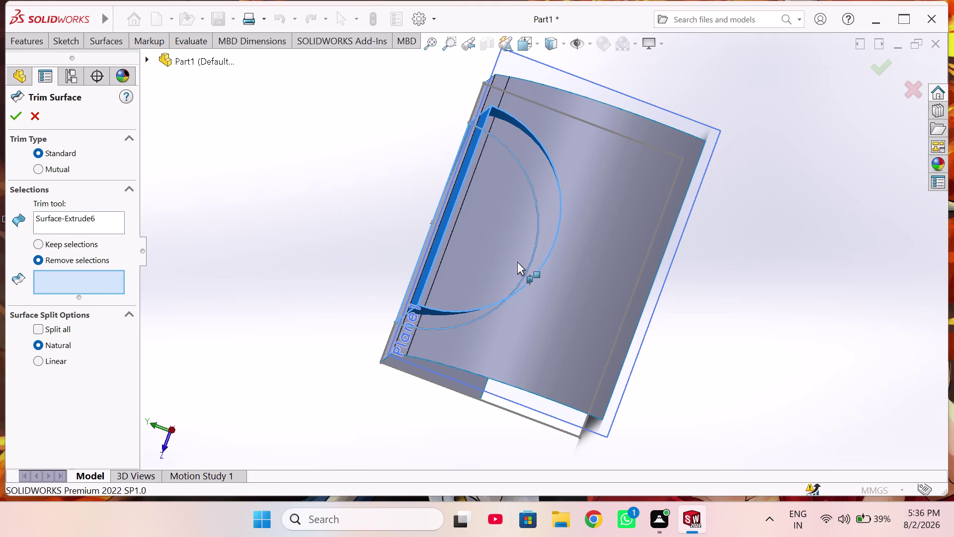
click(516, 253)
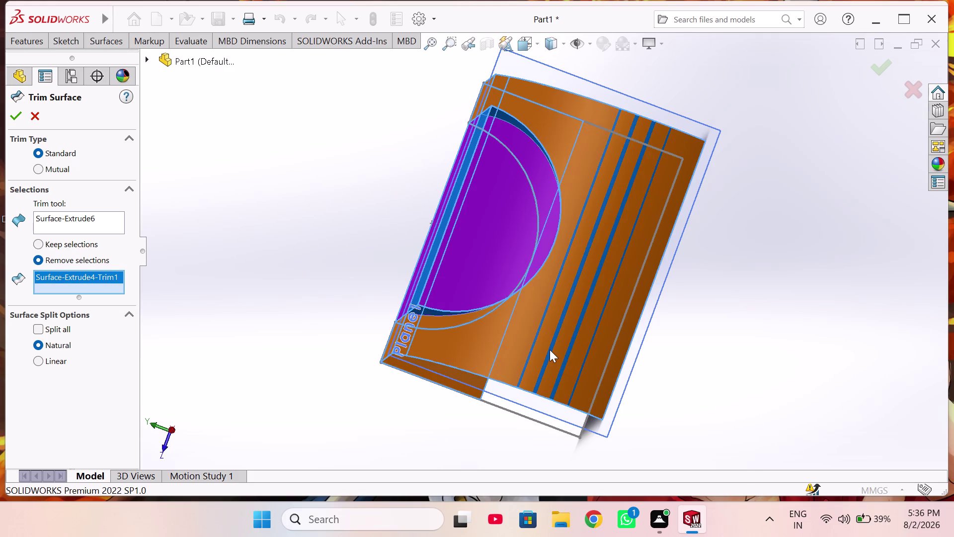
click(550, 349)
click(550, 349)
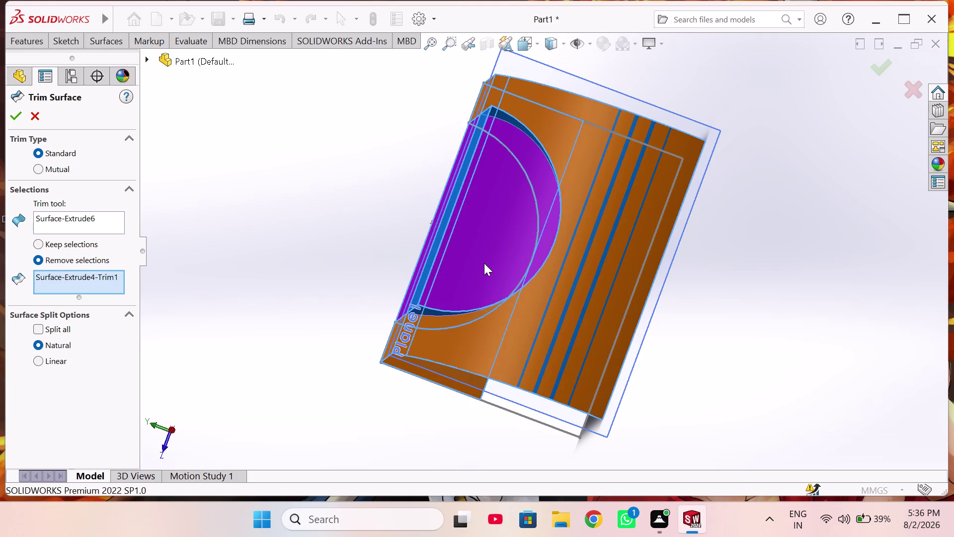
middle_drag(484, 263, 632, 268)
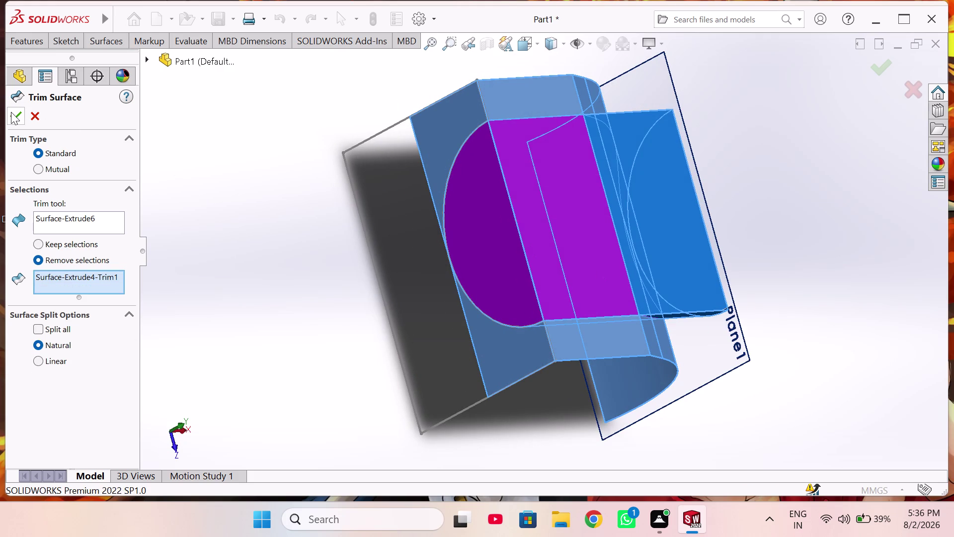
click(11, 112)
Expand Surface-Extrude4 in the tree and edit its Sketch7.
click(36, 115)
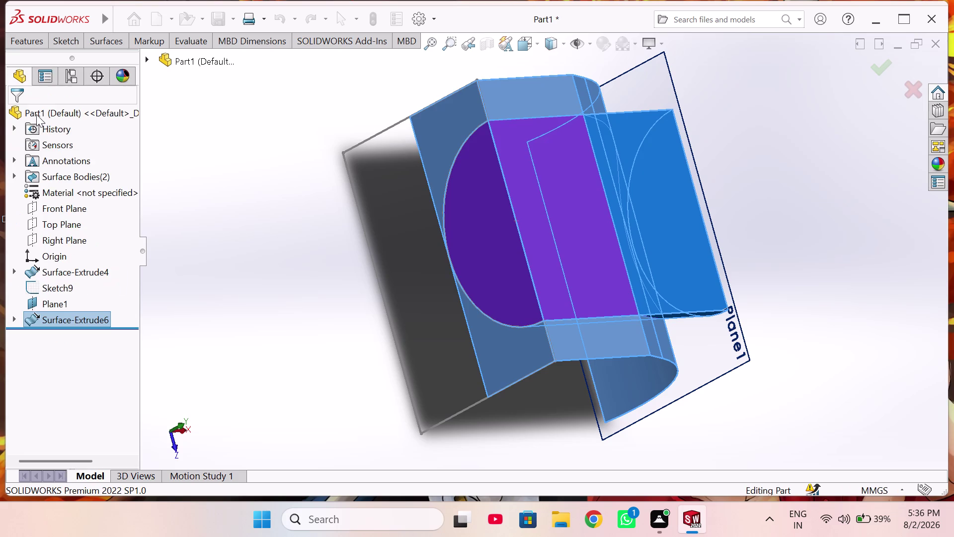
middle_drag(788, 374, 773, 377)
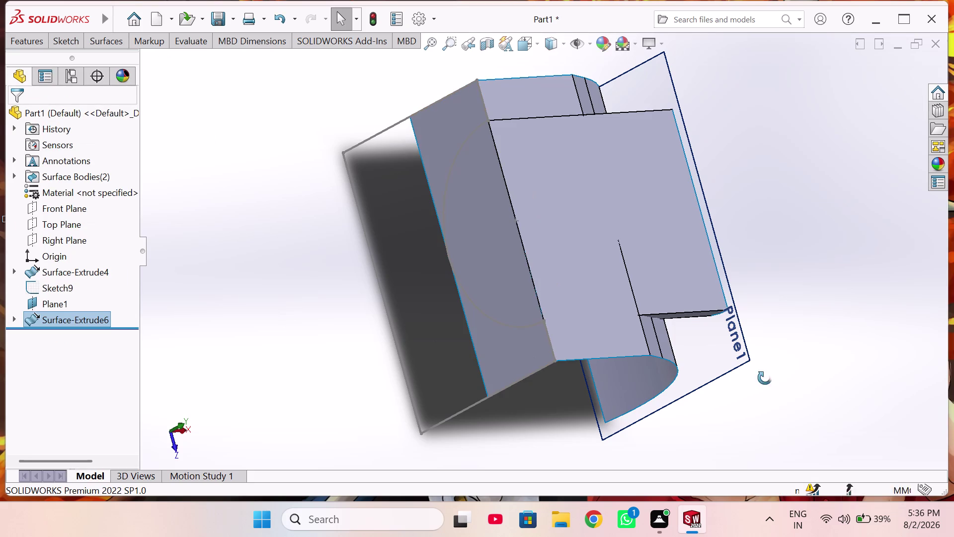
middle_drag(773, 378, 719, 367)
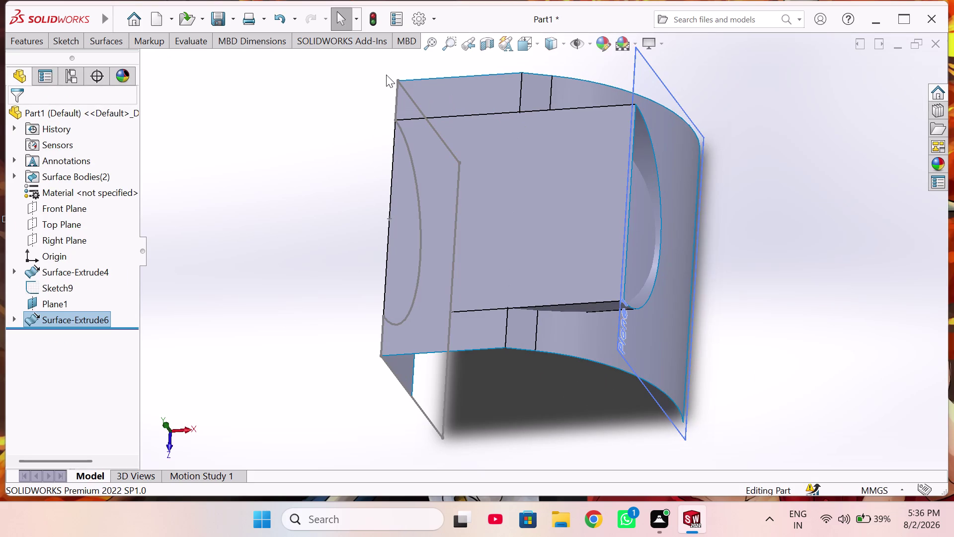
middle_drag(557, 338, 568, 298)
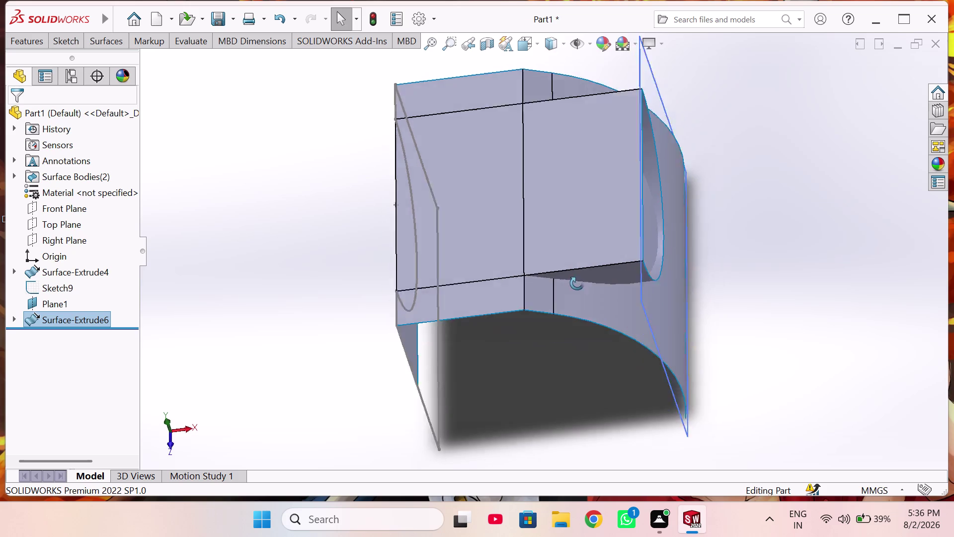
middle_drag(568, 298, 658, 249)
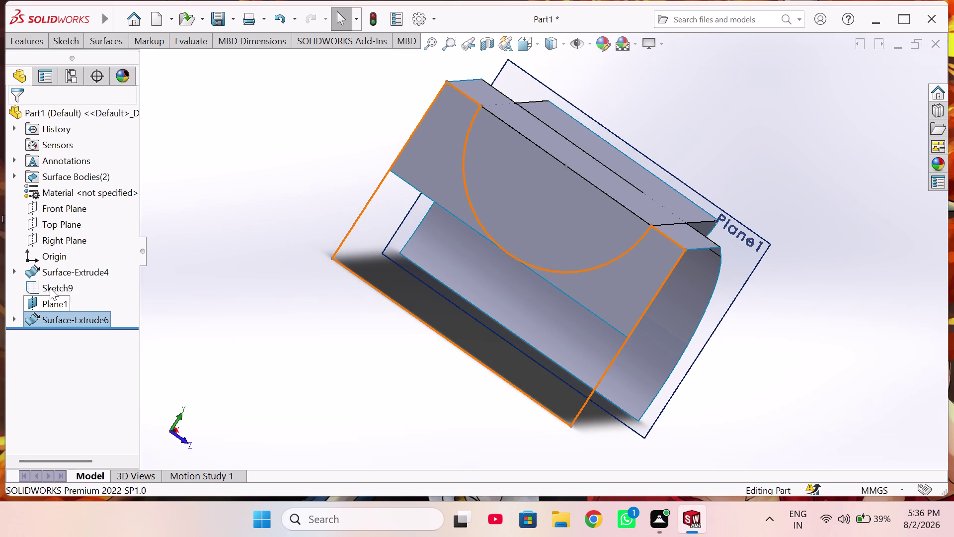
click(50, 288)
click(34, 270)
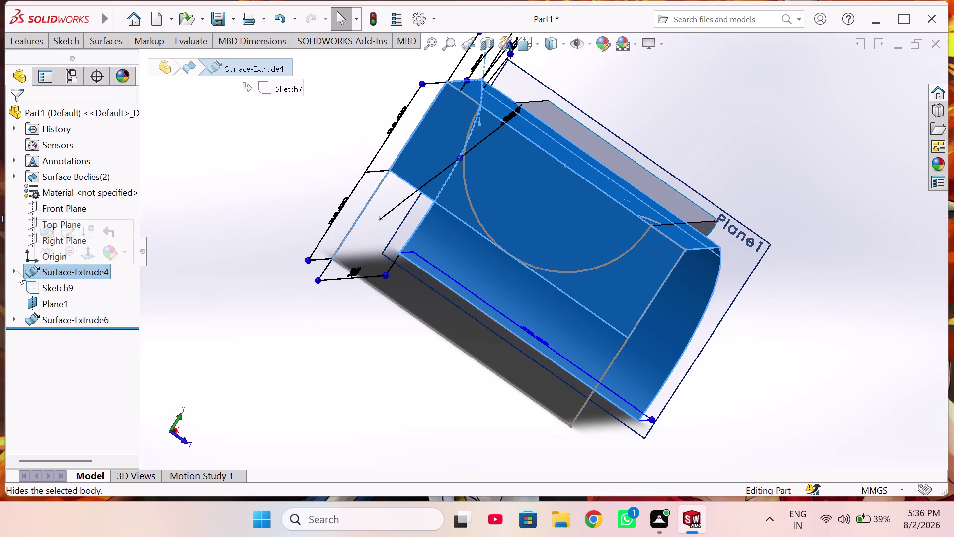
click(15, 270)
click(58, 287)
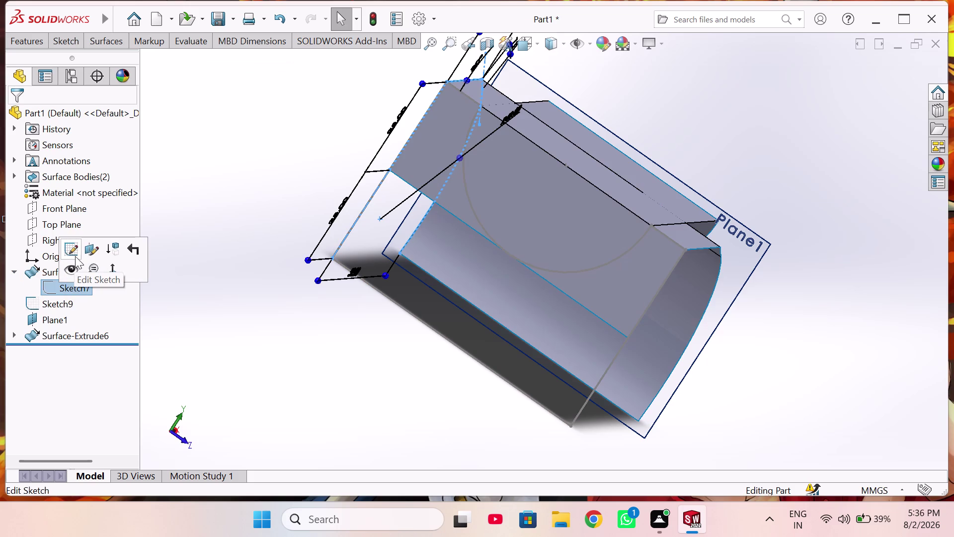
click(72, 253)
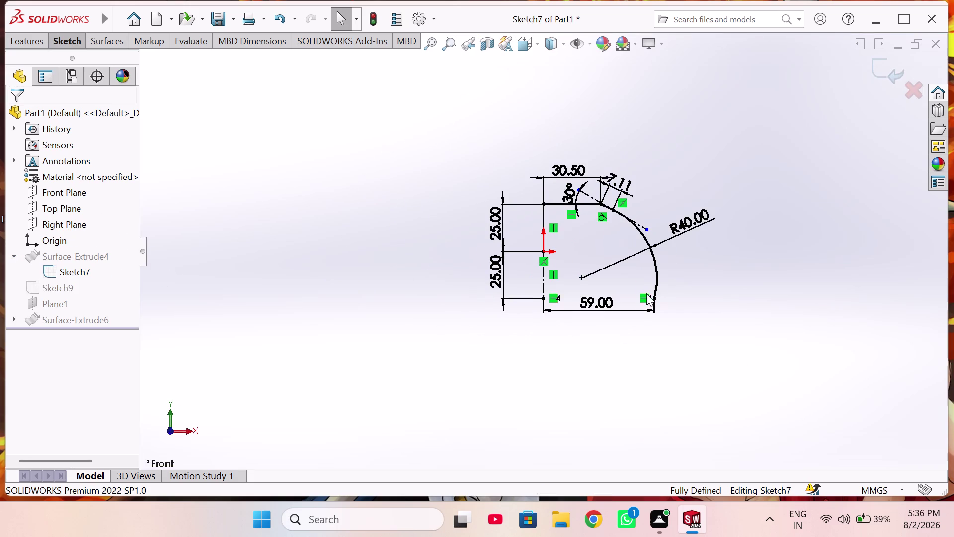
Delete the upper vertical line from Sketch7.
scroll(down, 3)
scroll(down, 3)
scroll(down, 3)
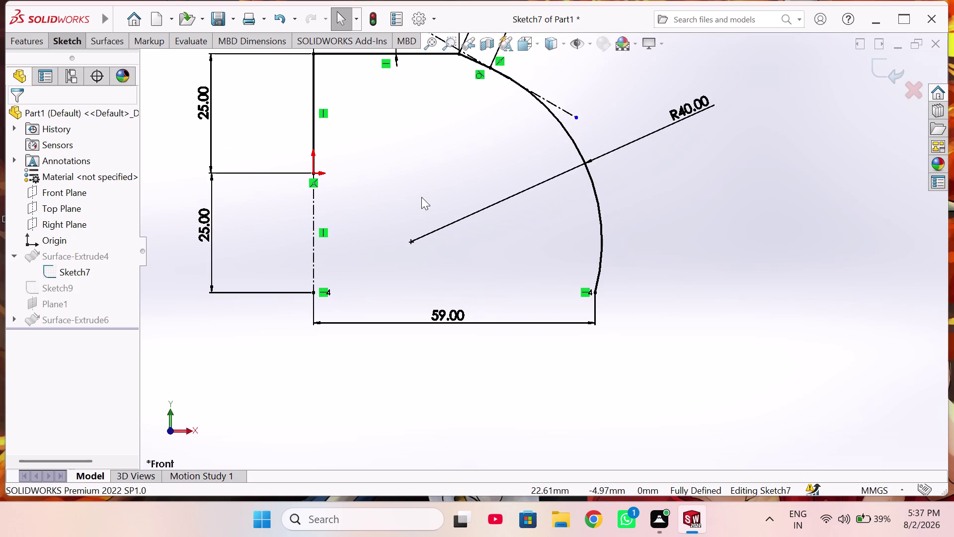
scroll(up, 3)
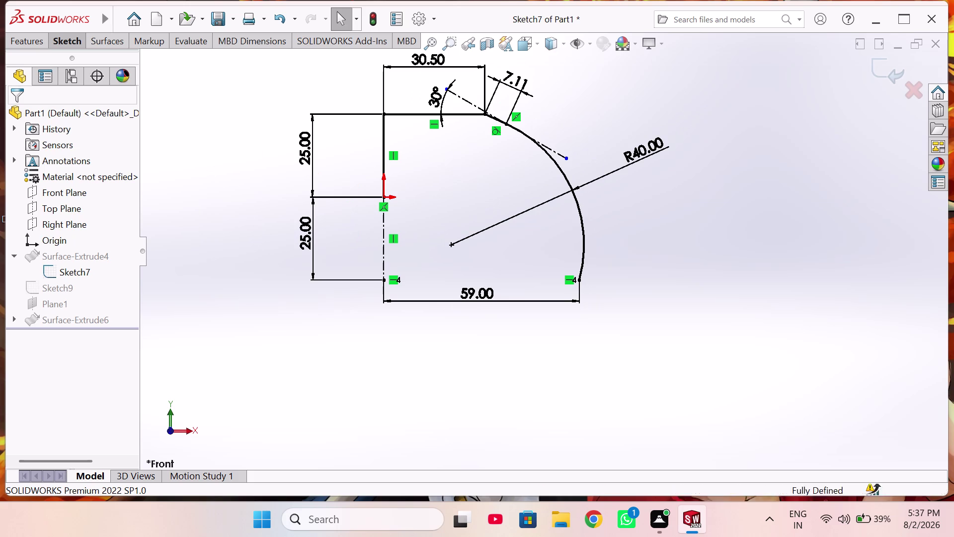
drag(396, 157, 387, 162)
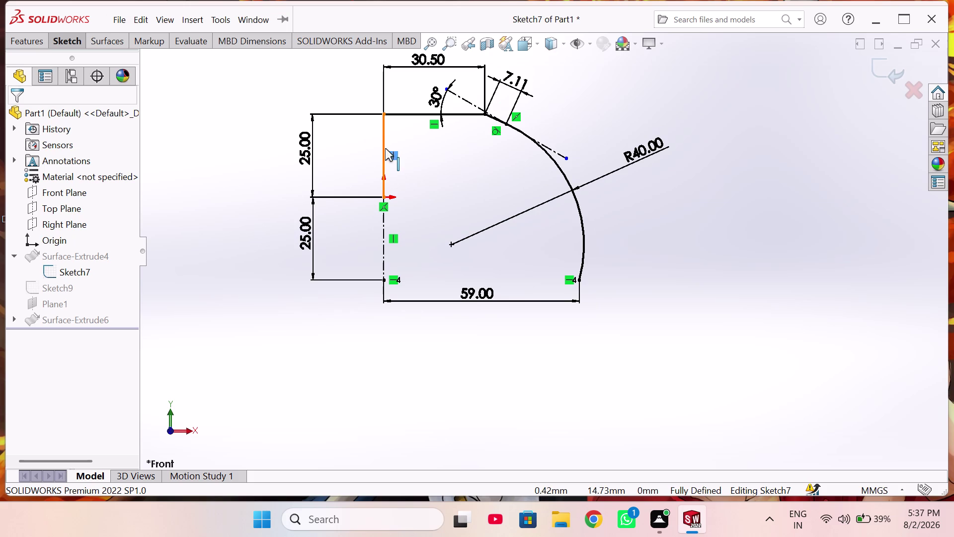
right_click(385, 148)
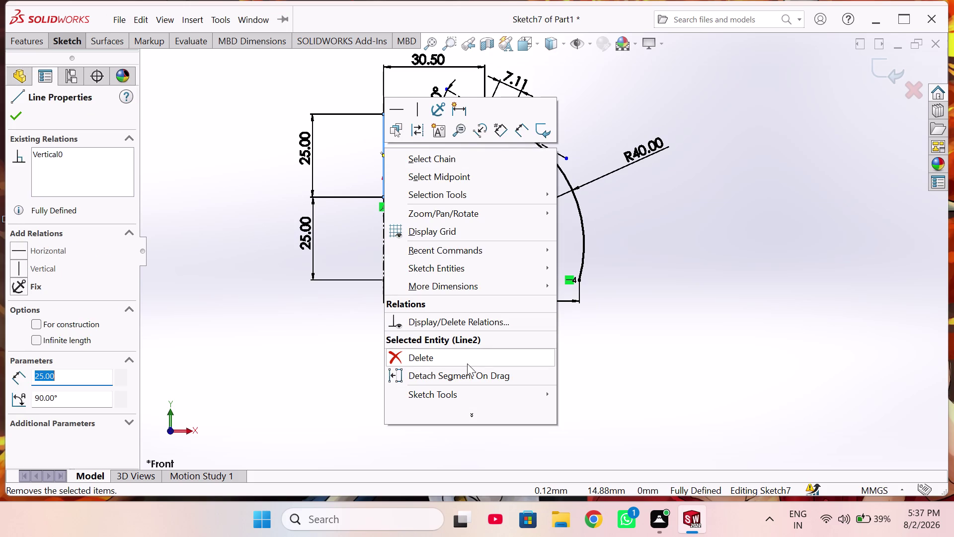
click(467, 363)
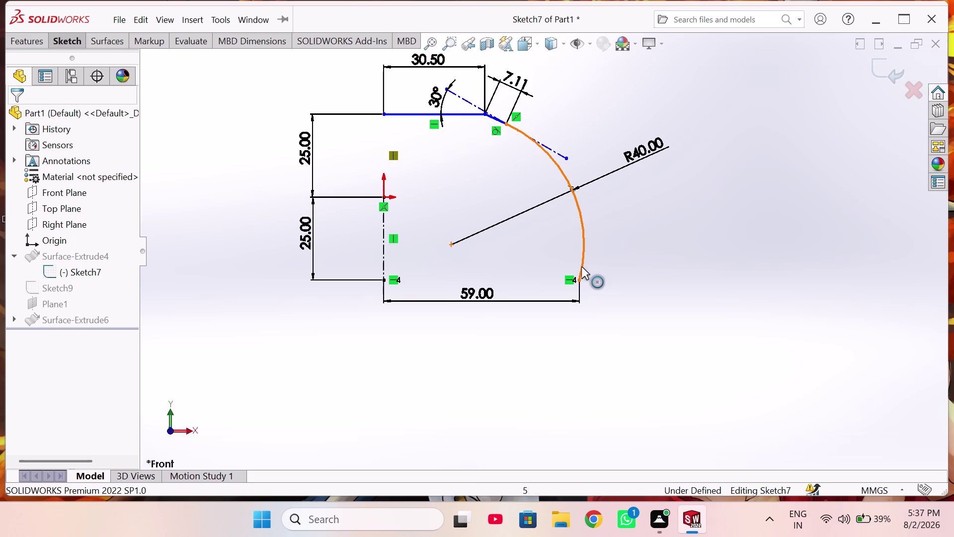
Delete the 59 mm dimension and drag the arc to test its freedom.
right_click(502, 296)
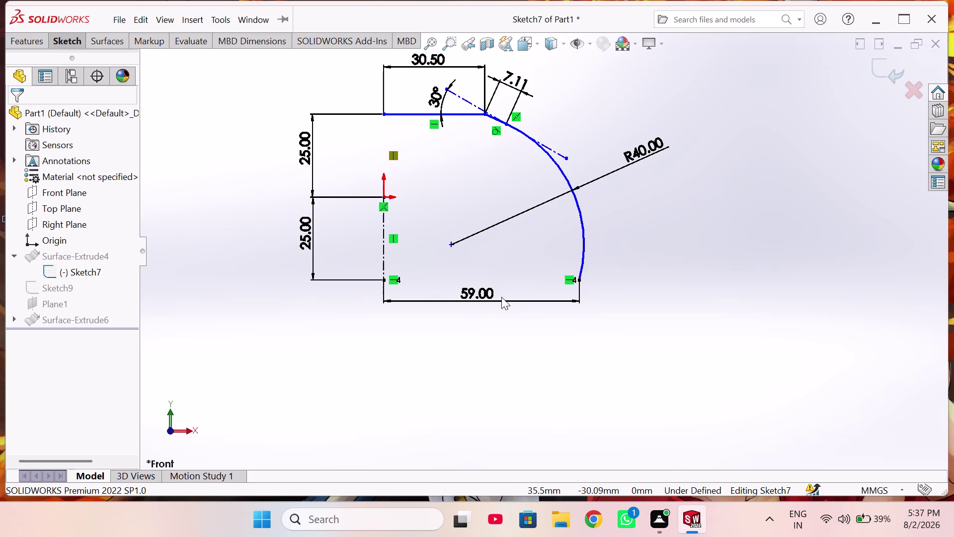
click(463, 360)
right_click(482, 287)
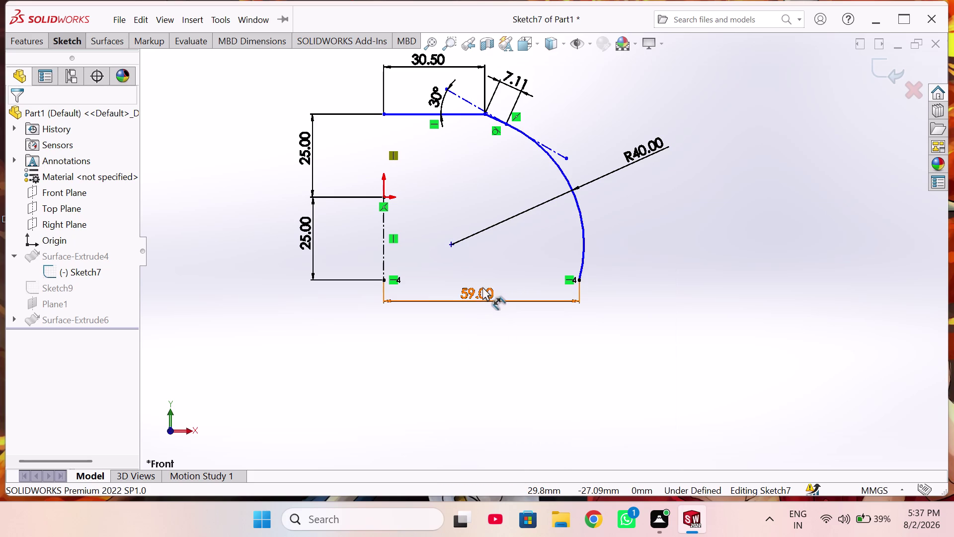
click(509, 329)
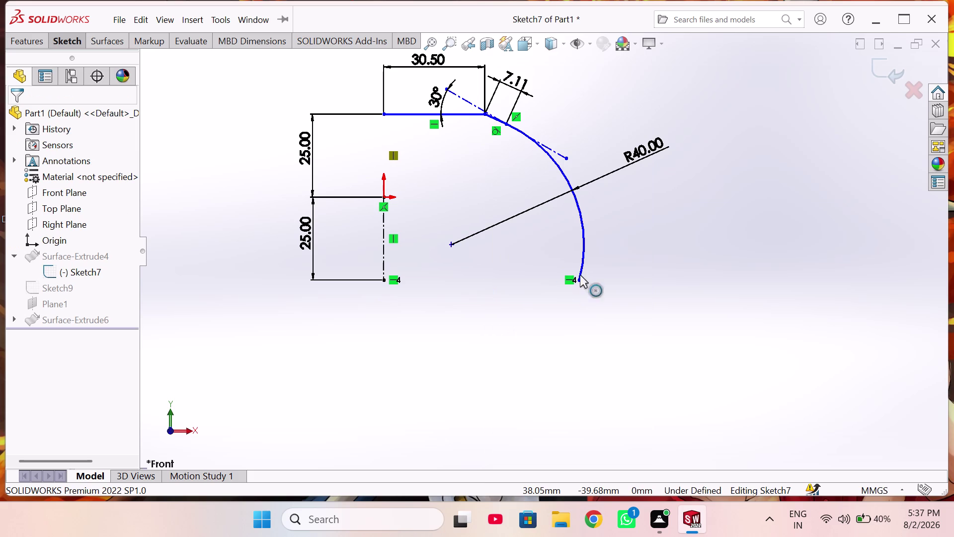
drag(578, 279, 576, 246)
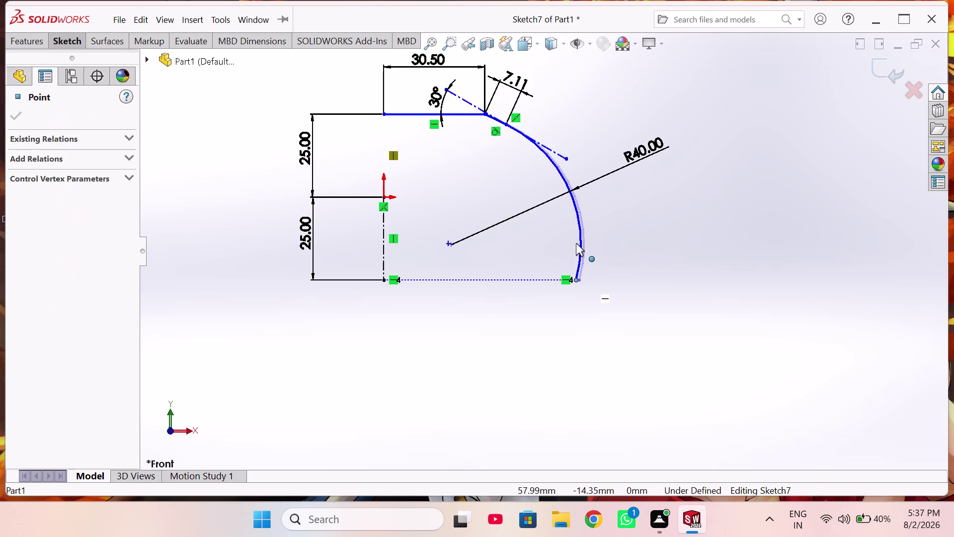
drag(576, 245, 560, 220)
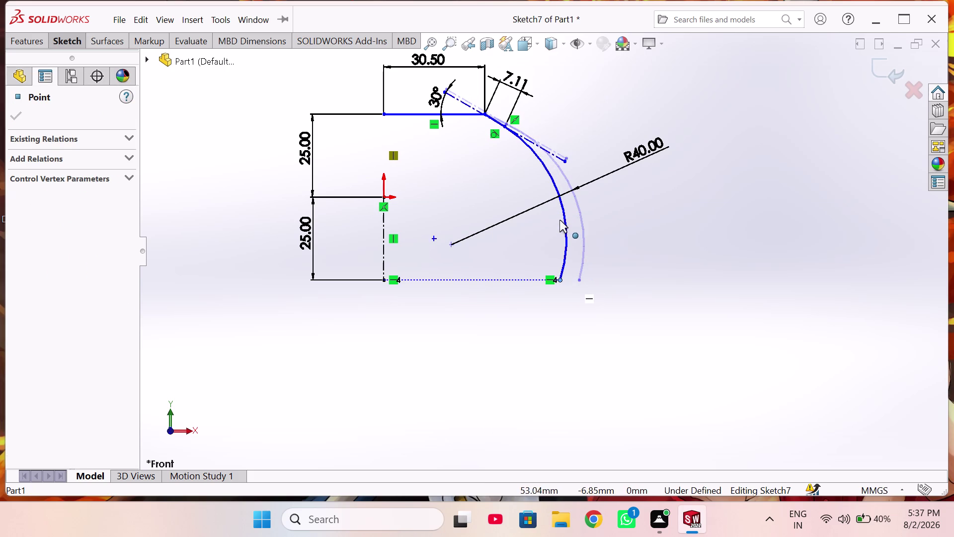
drag(560, 220, 540, 203)
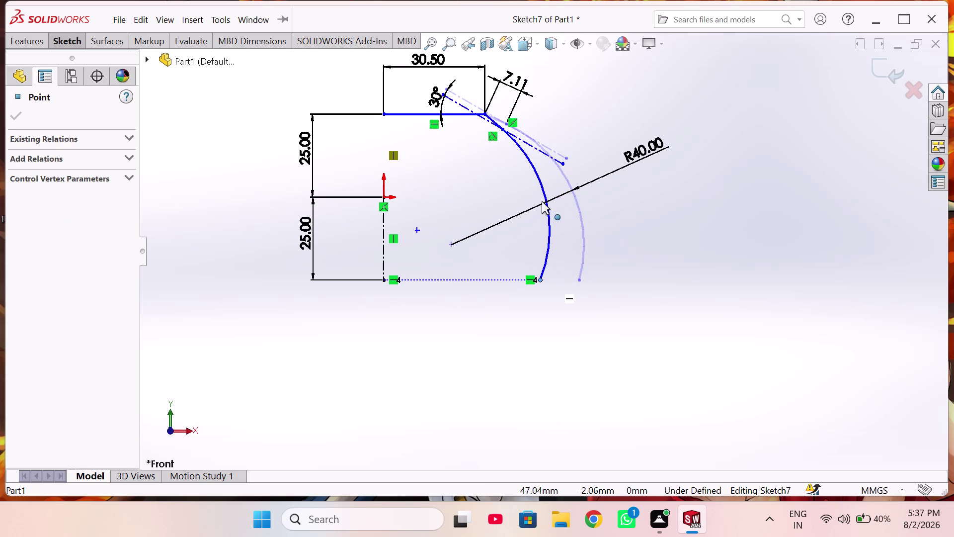
drag(540, 203, 565, 186)
drag(591, 286, 590, 299)
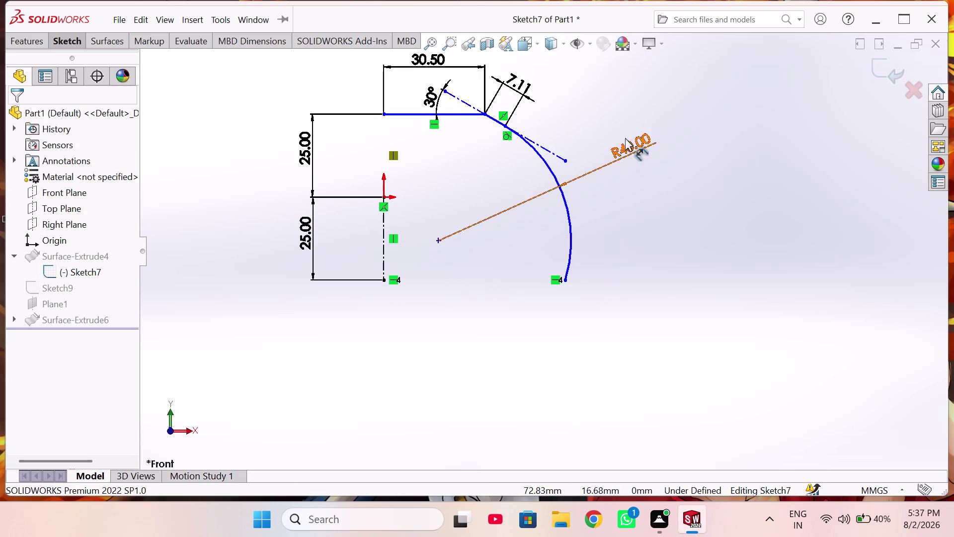
Delete the R40 radius dimension and then the tangent arc itself.
right_click(626, 133)
click(568, 238)
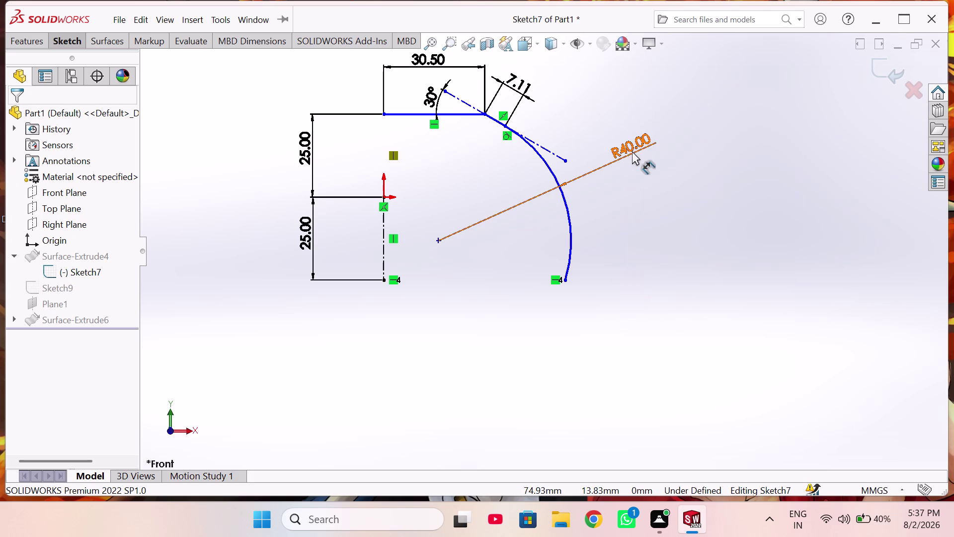
right_click(632, 144)
click(680, 335)
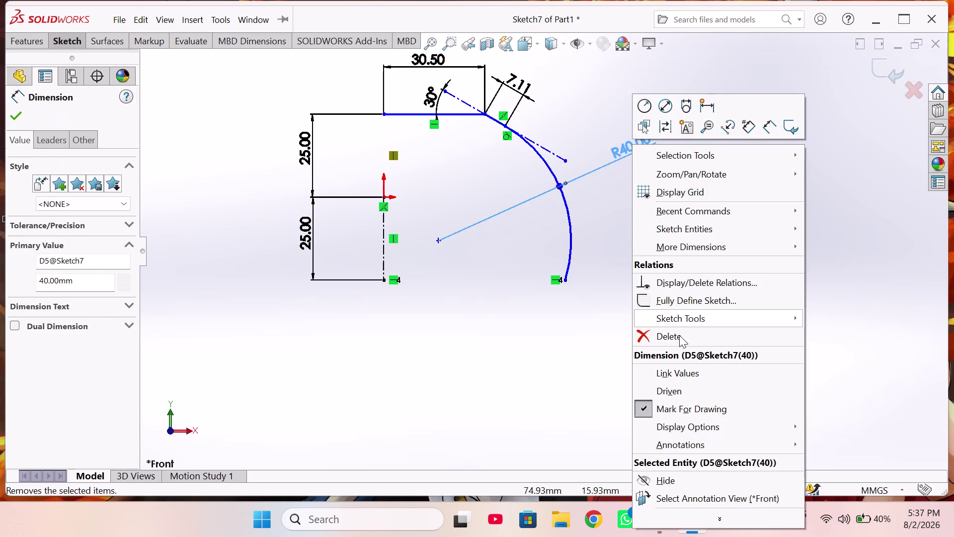
drag(566, 279, 567, 266)
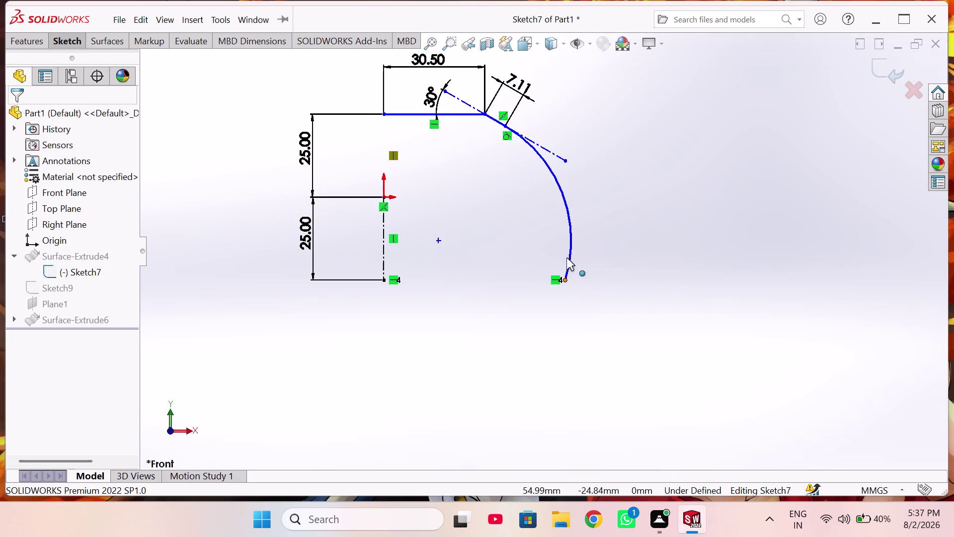
drag(567, 266, 565, 197)
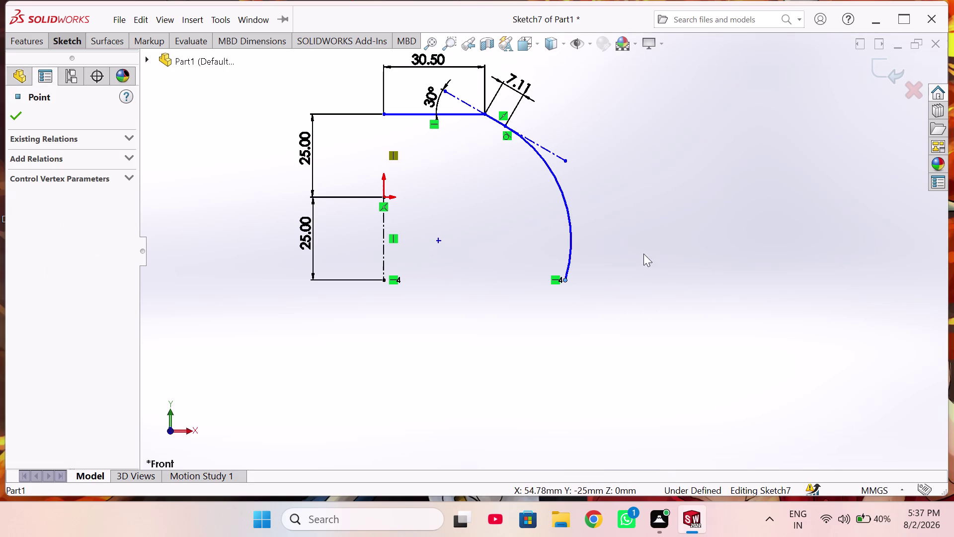
right_click(564, 194)
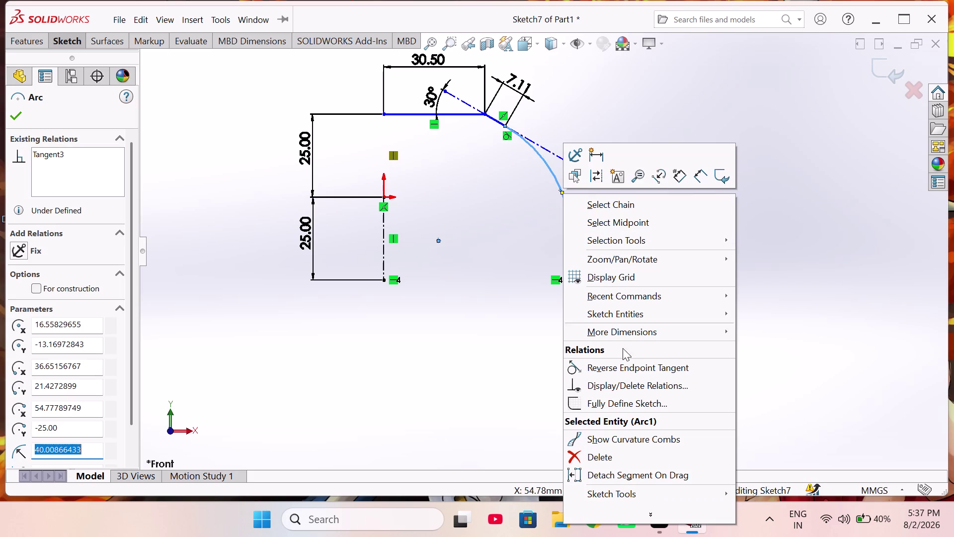
click(623, 452)
right_drag(590, 258, 444, 281)
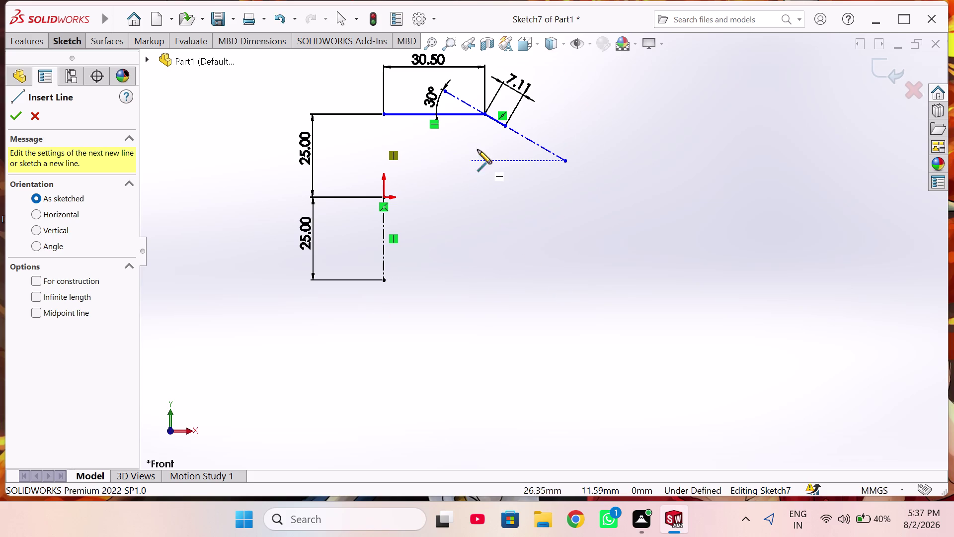
Delete the 7.11 mm Line6, confirming the prompt, then remove the 30° angle dimension.
right_click(607, 296)
click(638, 306)
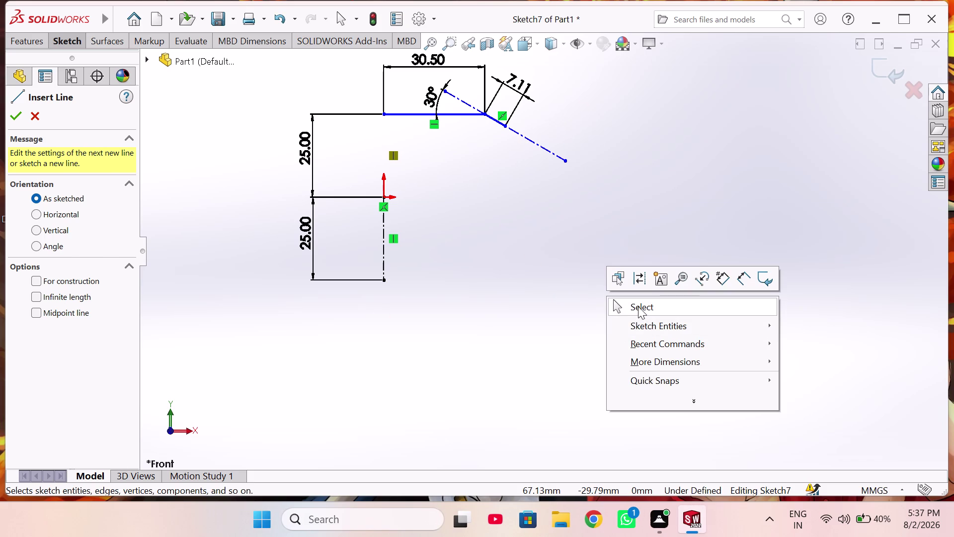
right_click(500, 121)
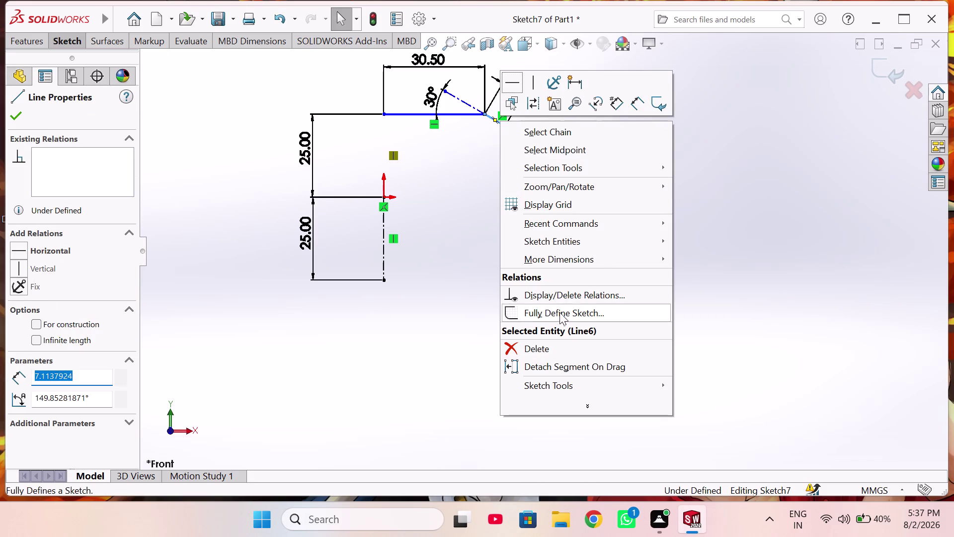
click(566, 346)
click(388, 250)
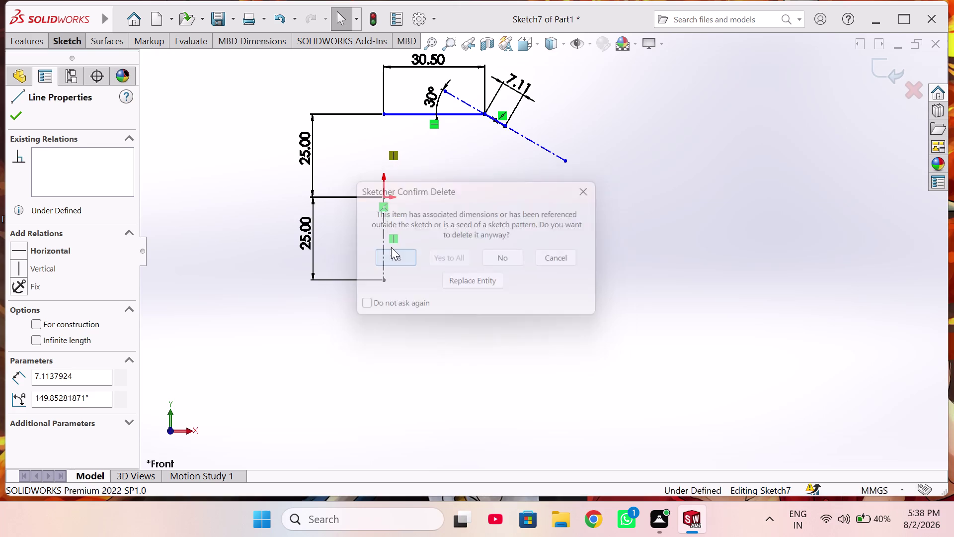
right_click(432, 92)
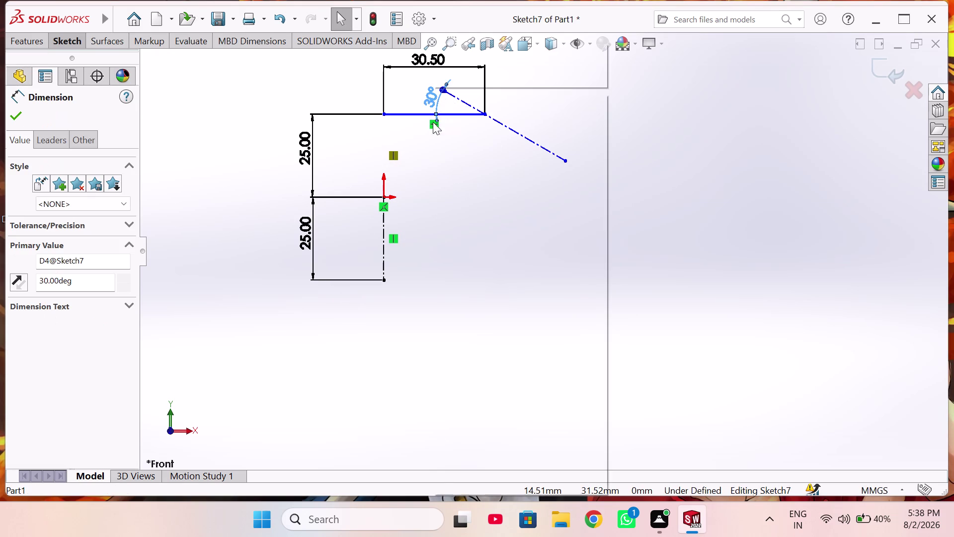
click(495, 288)
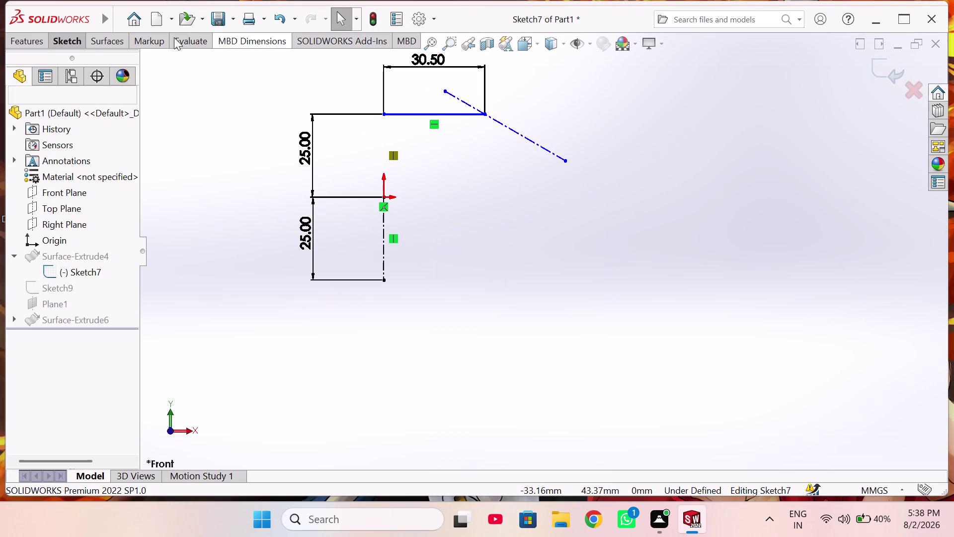
click(64, 44)
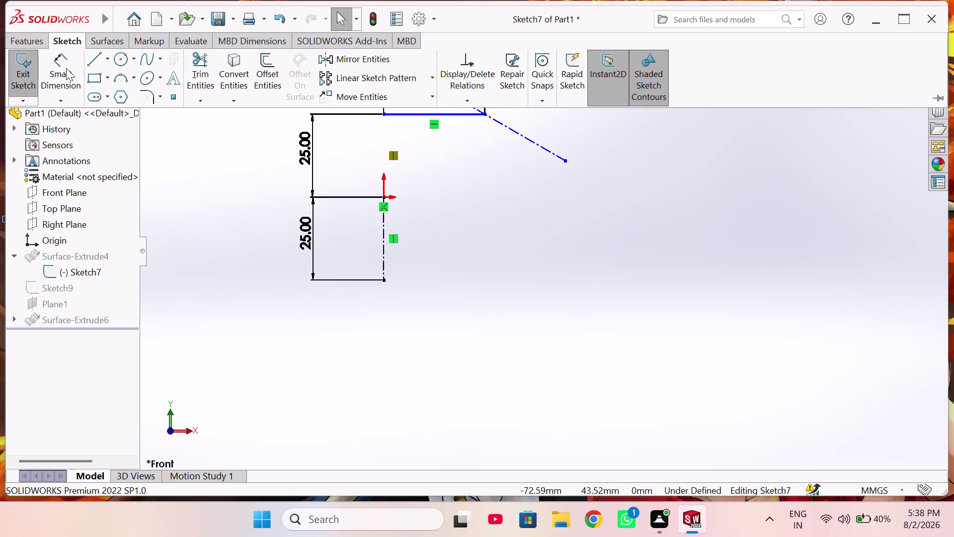
click(89, 58)
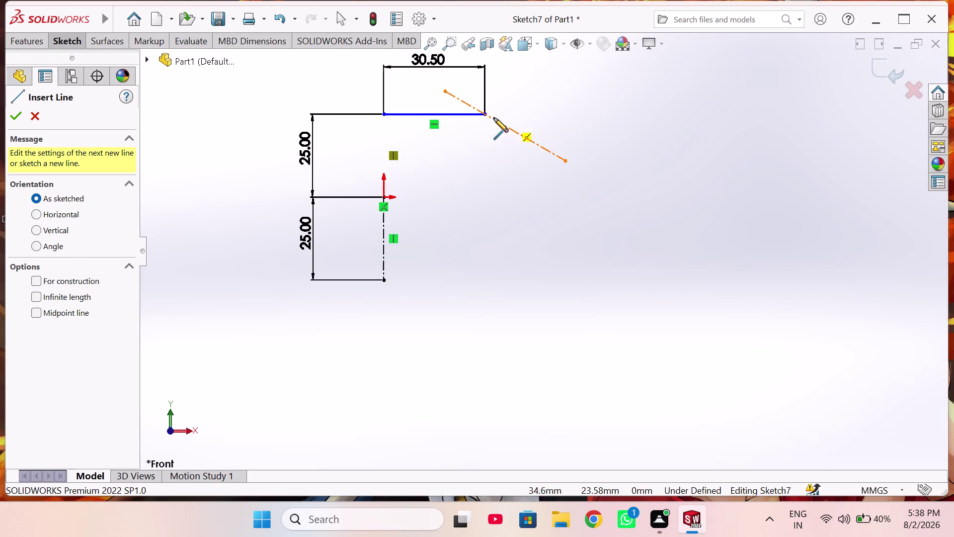
Sketch an angled line, tangent arc and downward line from the top line's right end.
click(484, 112)
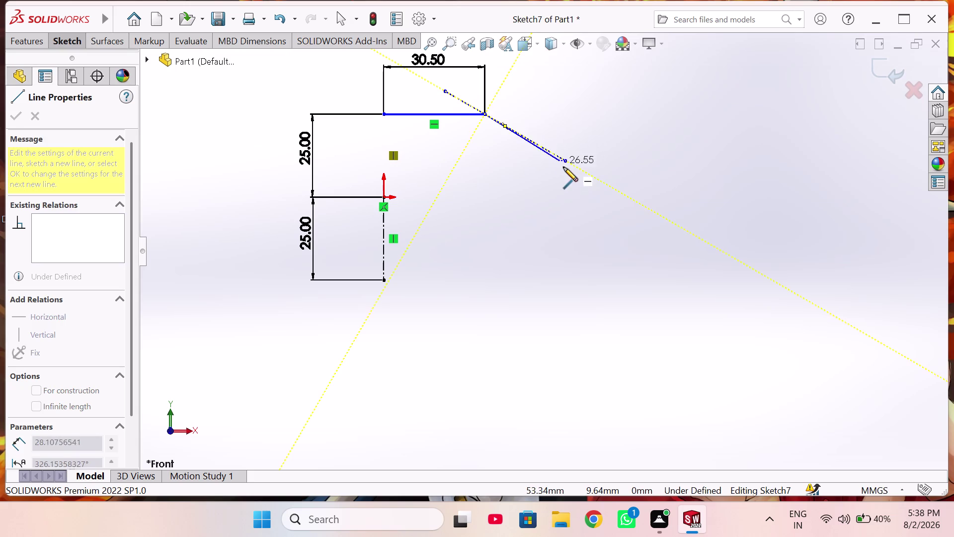
click(546, 158)
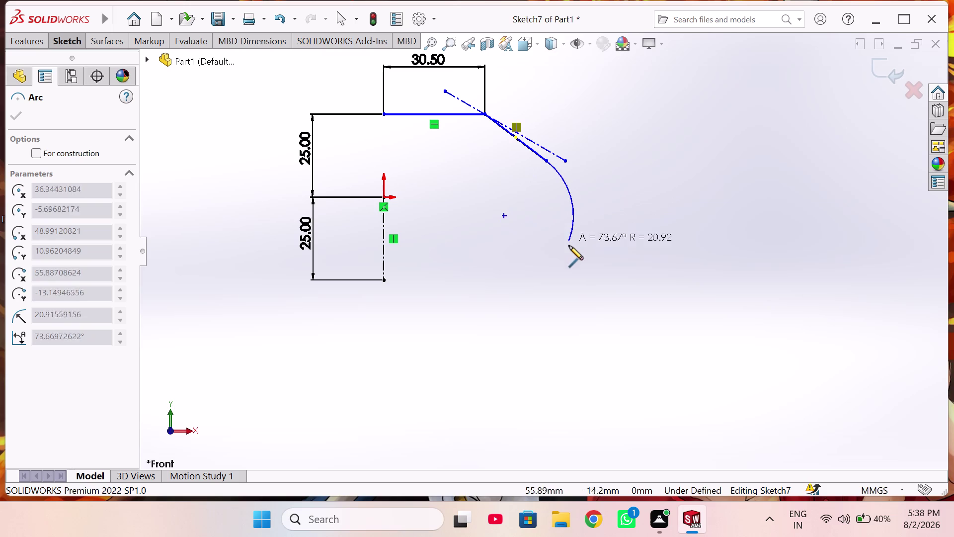
click(590, 261)
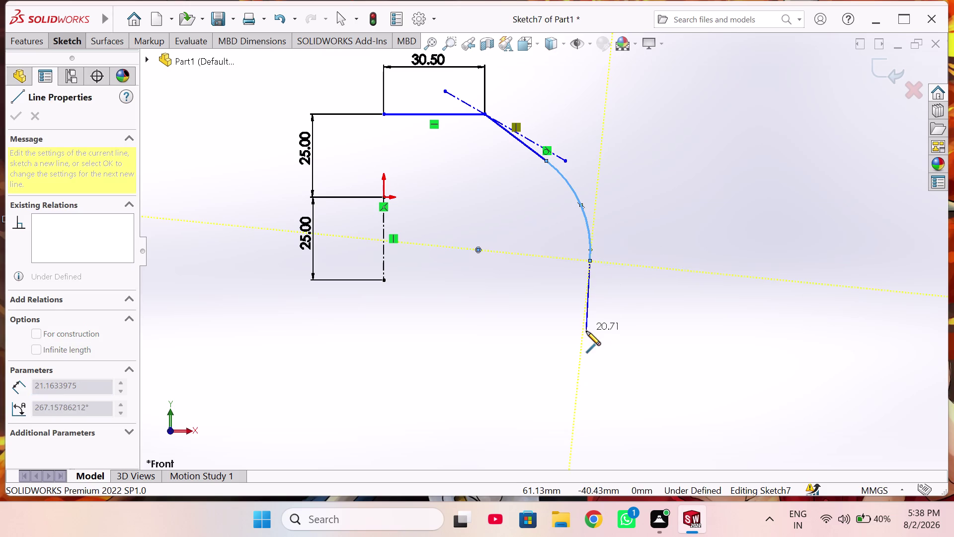
click(587, 331)
right_click(620, 308)
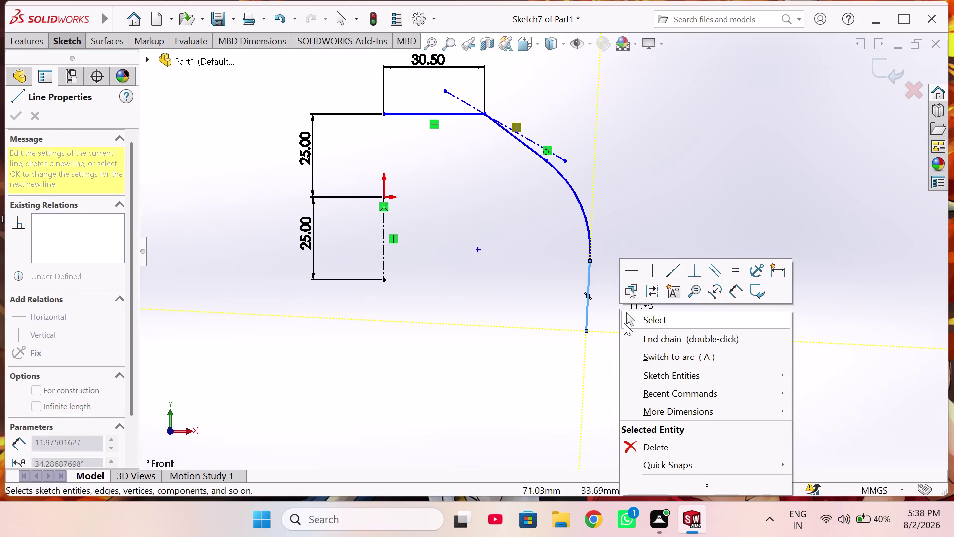
click(624, 323)
Add a Vertical relation to the lower line below the arc.
click(586, 307)
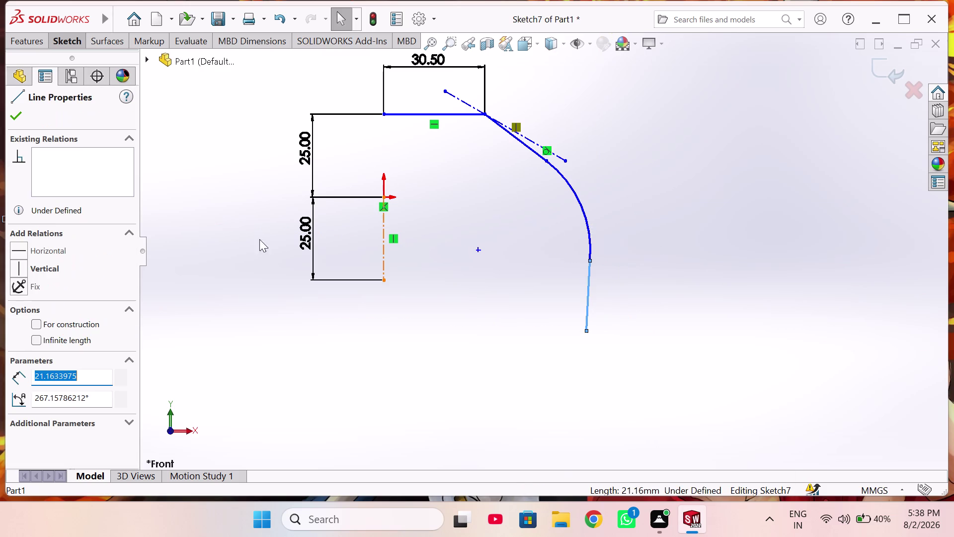
click(48, 264)
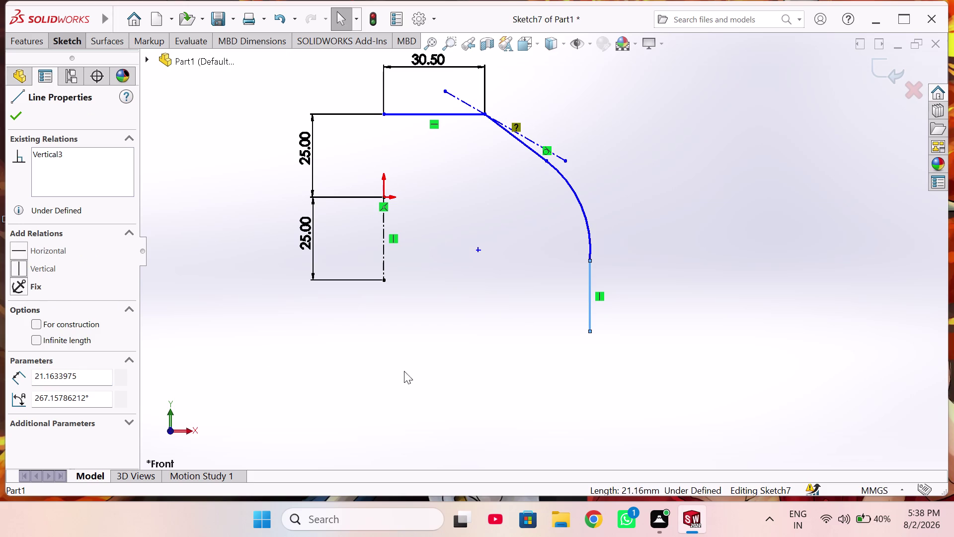
click(444, 315)
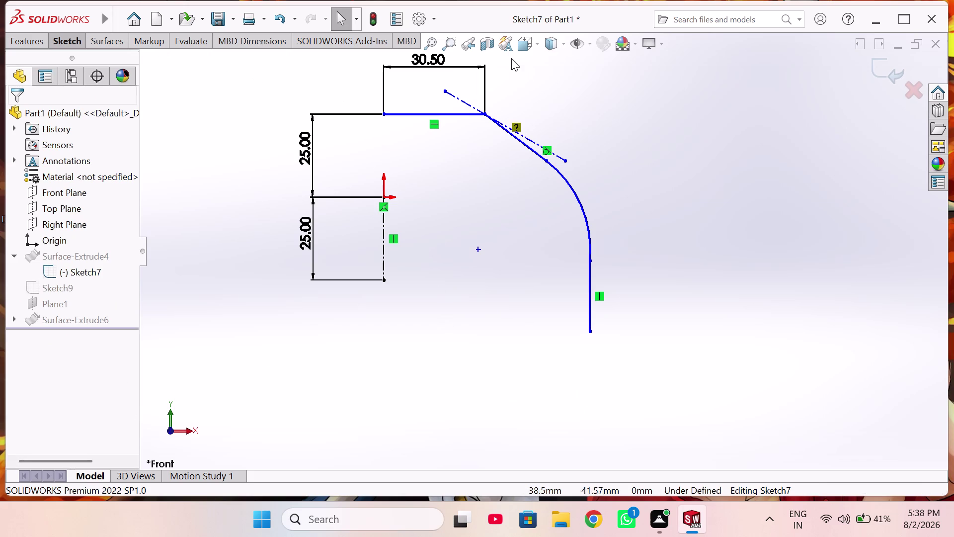
right_drag(454, 180, 418, 155)
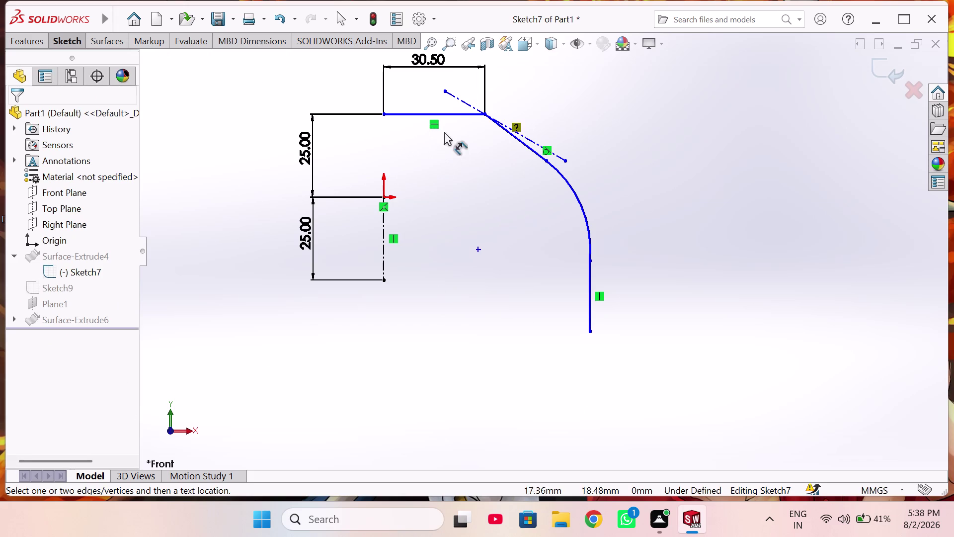
Dimension the hood arc to a 40 mm radius, discarding a stray angle dimension first.
click(460, 101)
click(460, 113)
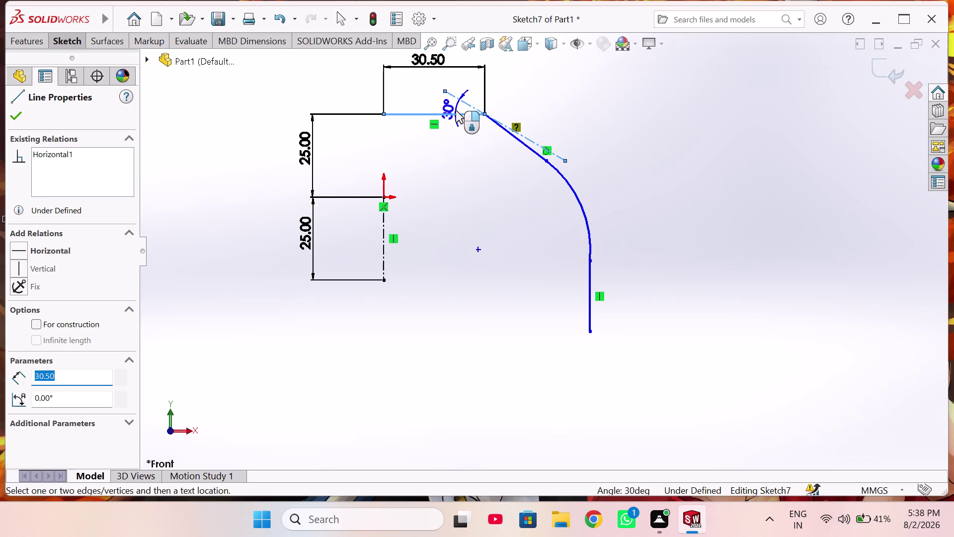
key(Escape)
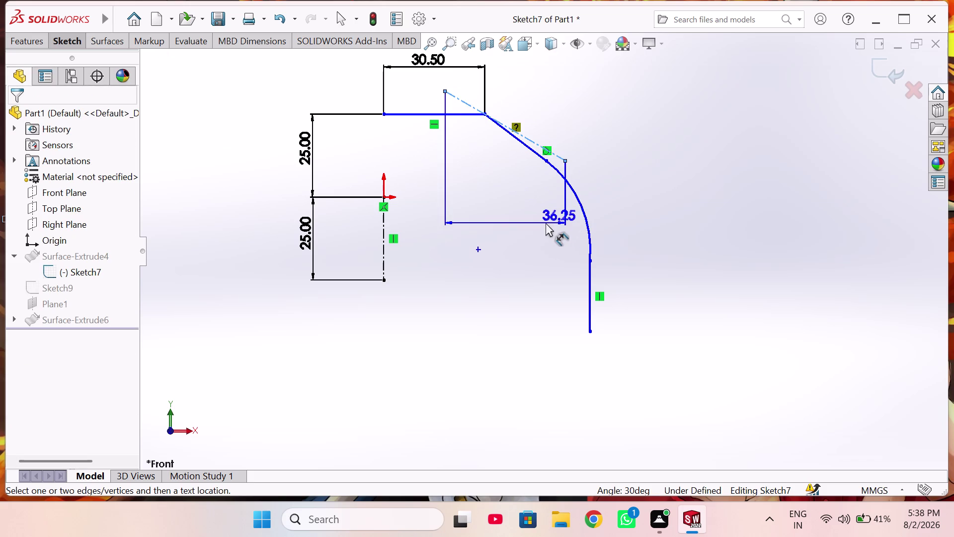
key(Escape)
click(573, 192)
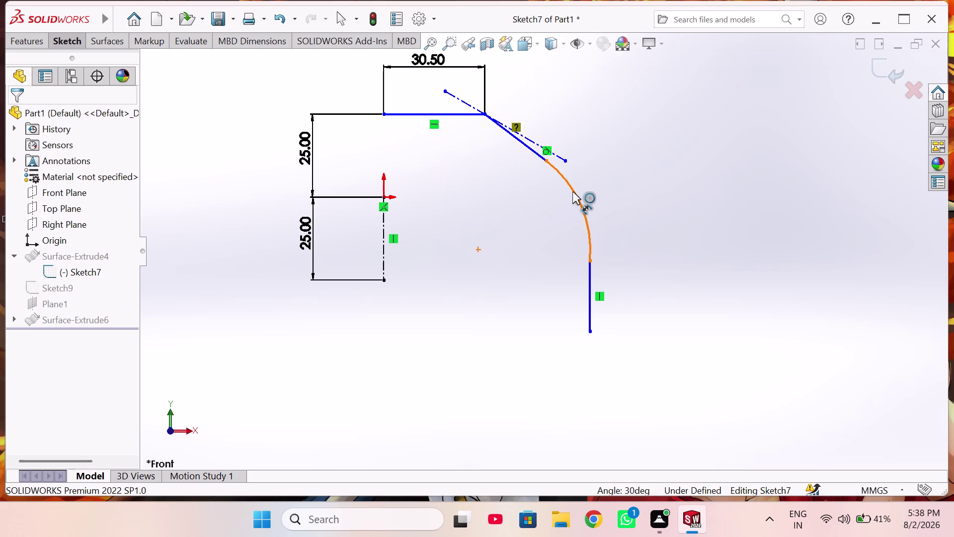
click(632, 183)
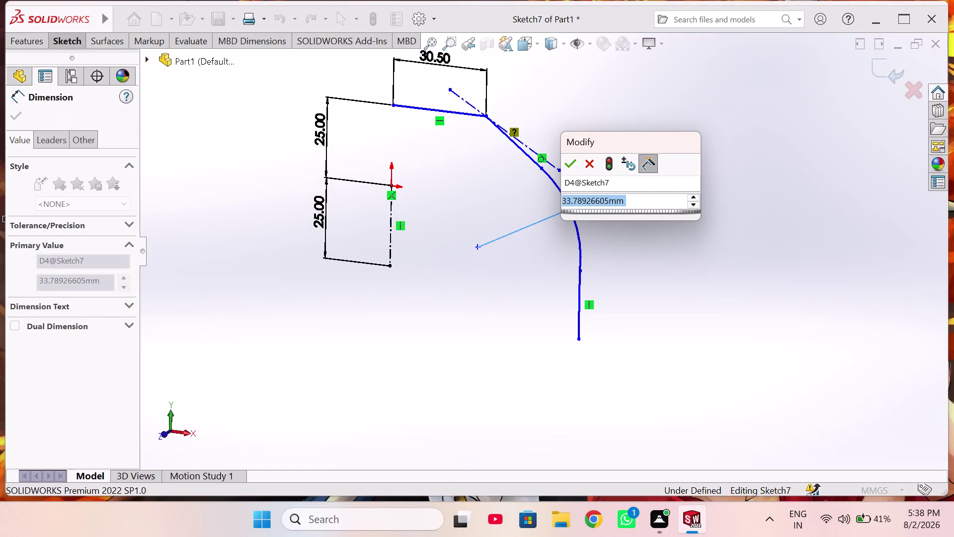
text(40)
key(Return)
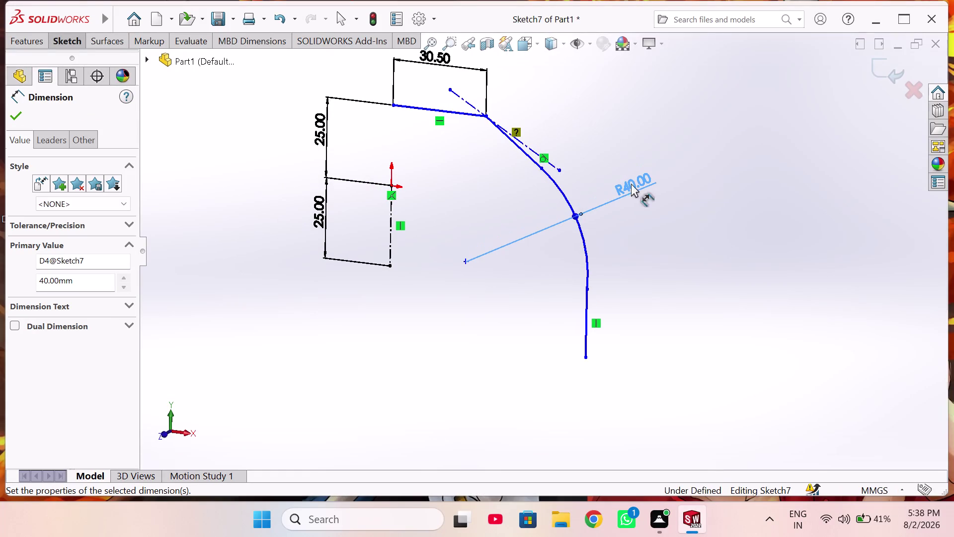
middle_drag(624, 258, 667, 233)
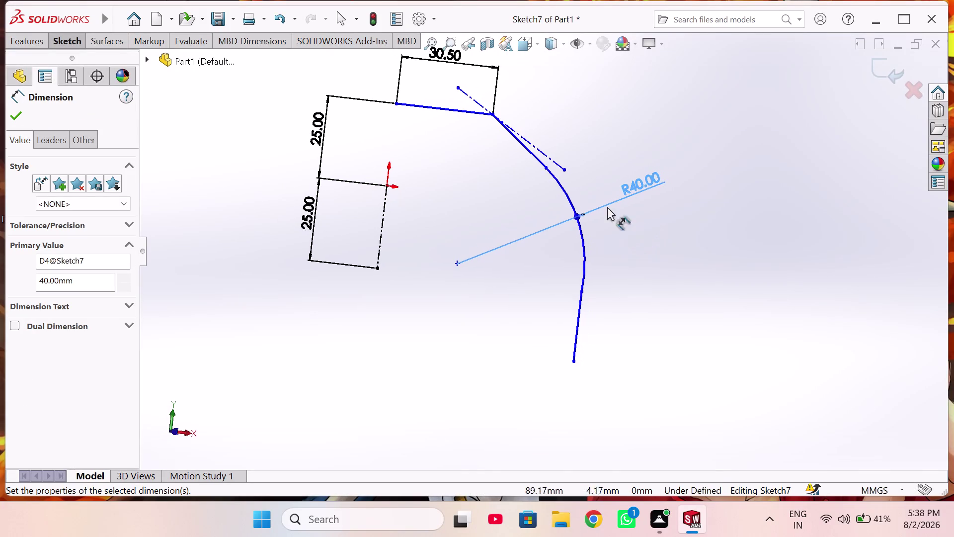
Delete the angled construction line from Sketch7.
right_click(569, 141)
click(608, 182)
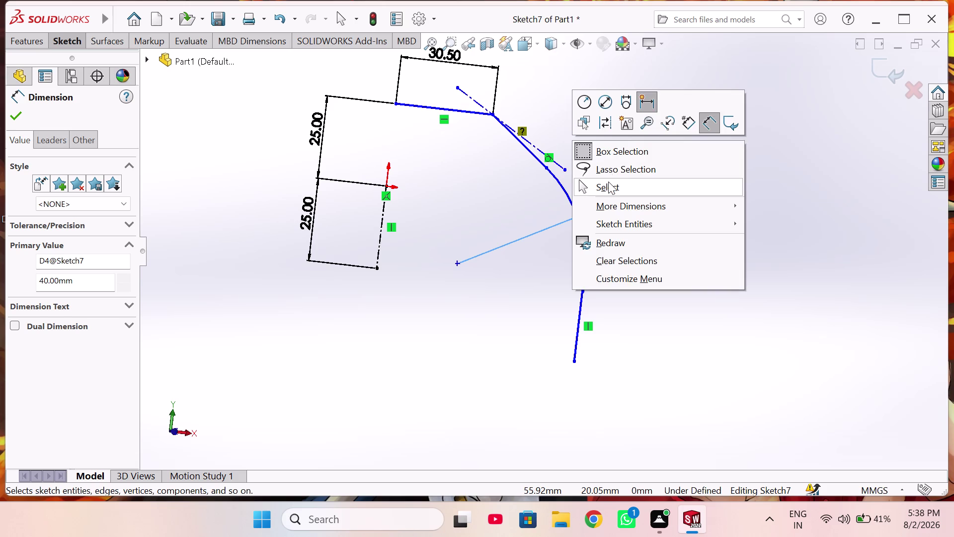
right_click(558, 163)
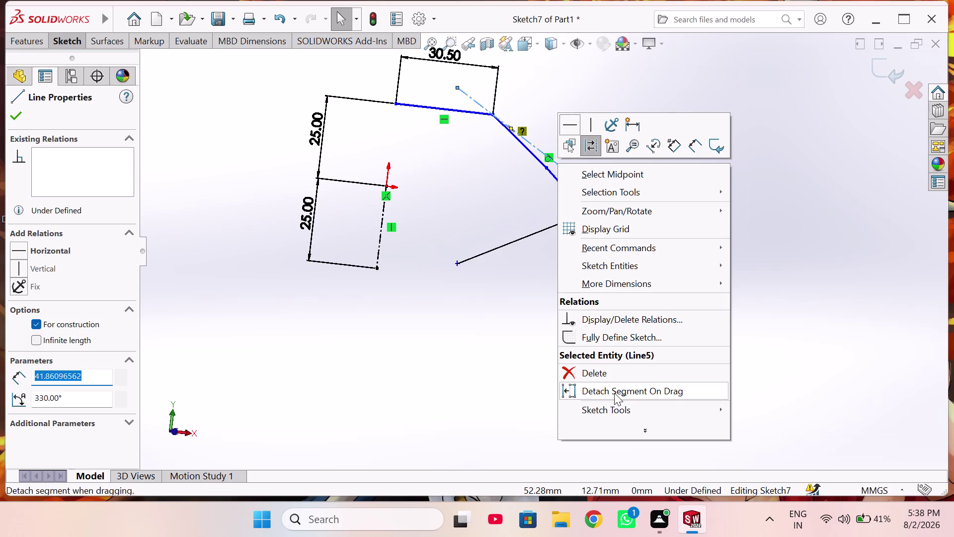
click(612, 374)
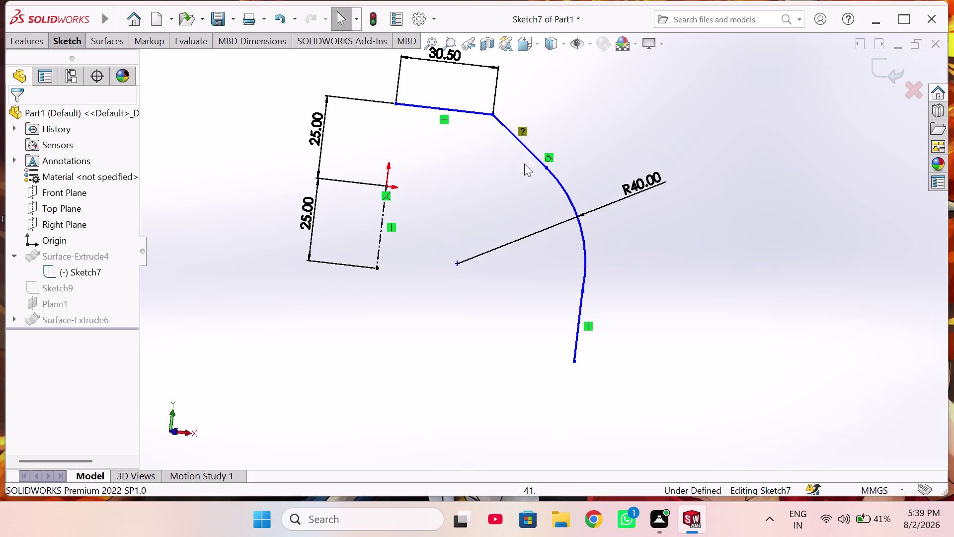
right_drag(511, 173, 481, 149)
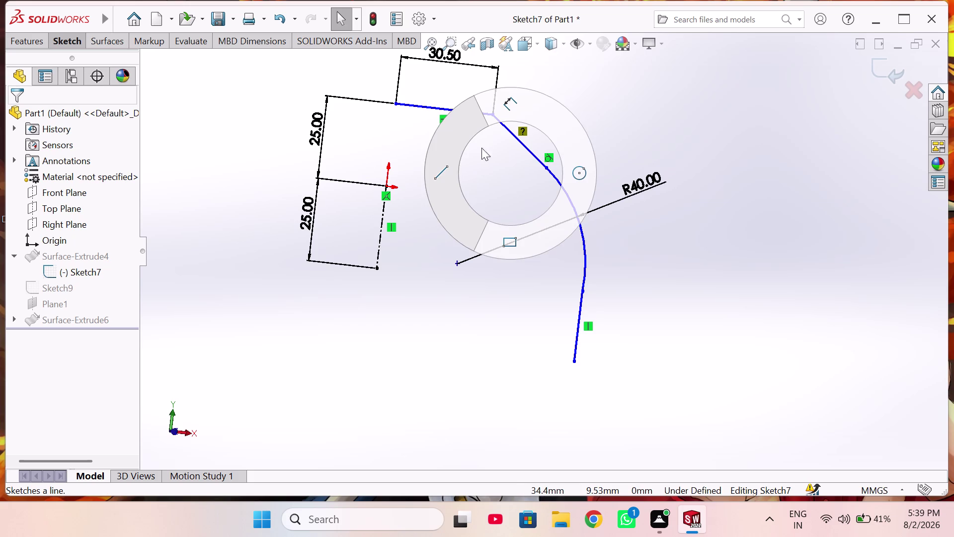
Set the angle between the angled line and the top line to 30°.
right_drag(481, 149, 517, 107)
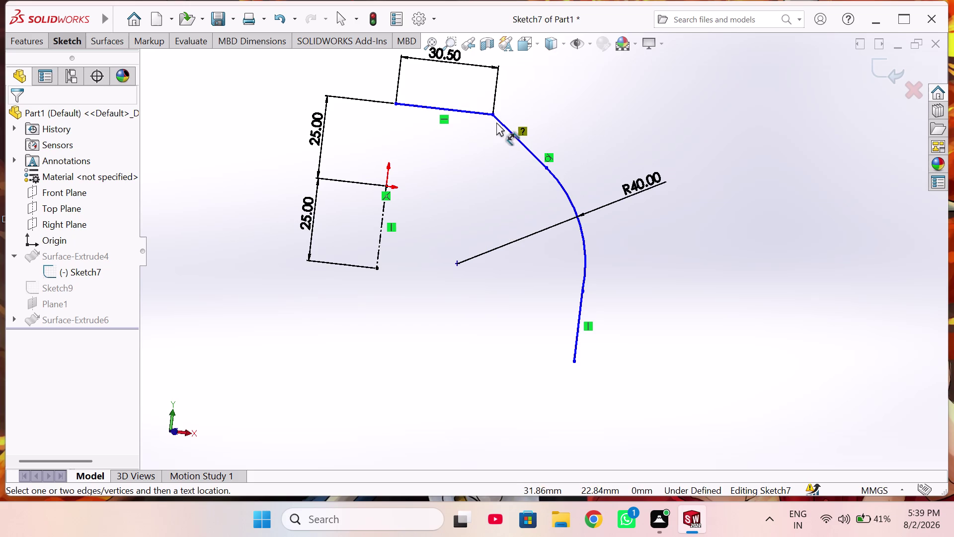
click(499, 122)
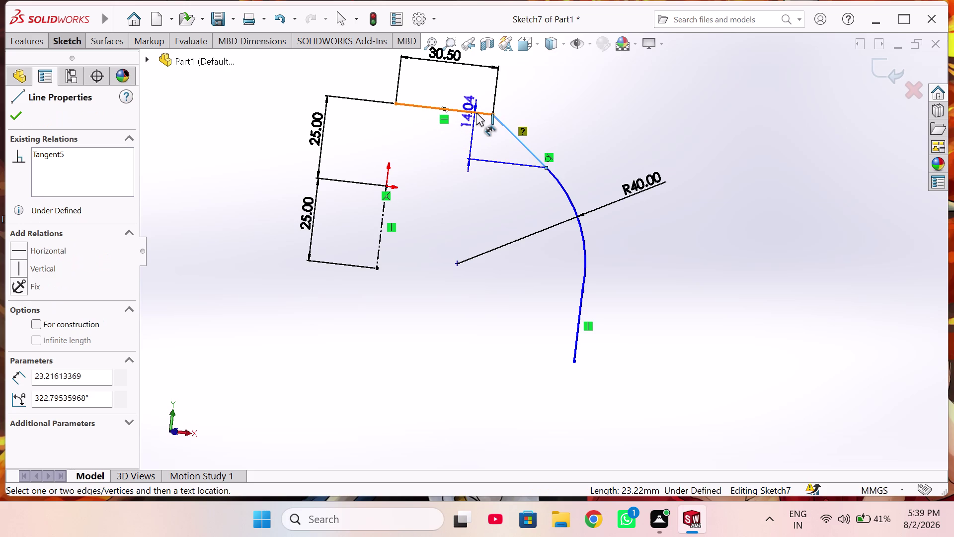
click(476, 113)
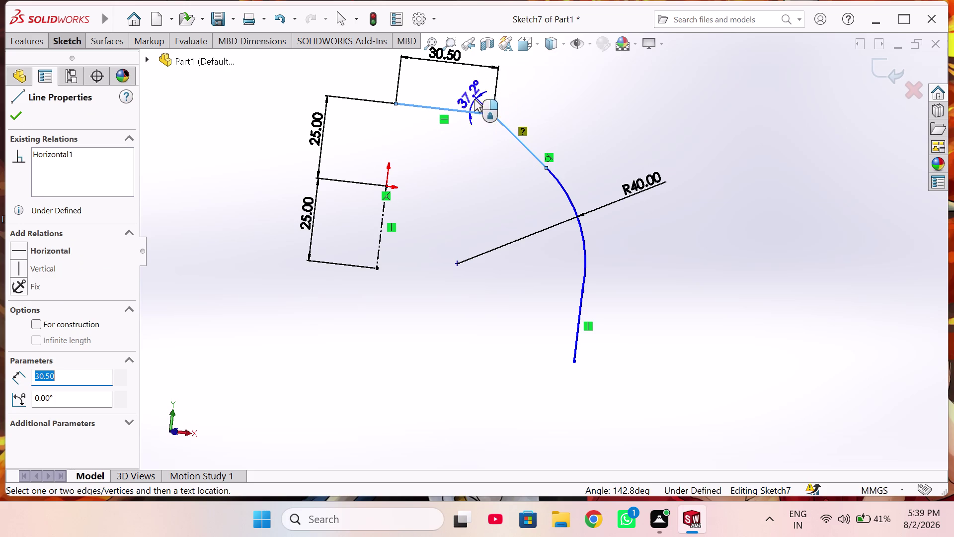
click(479, 105)
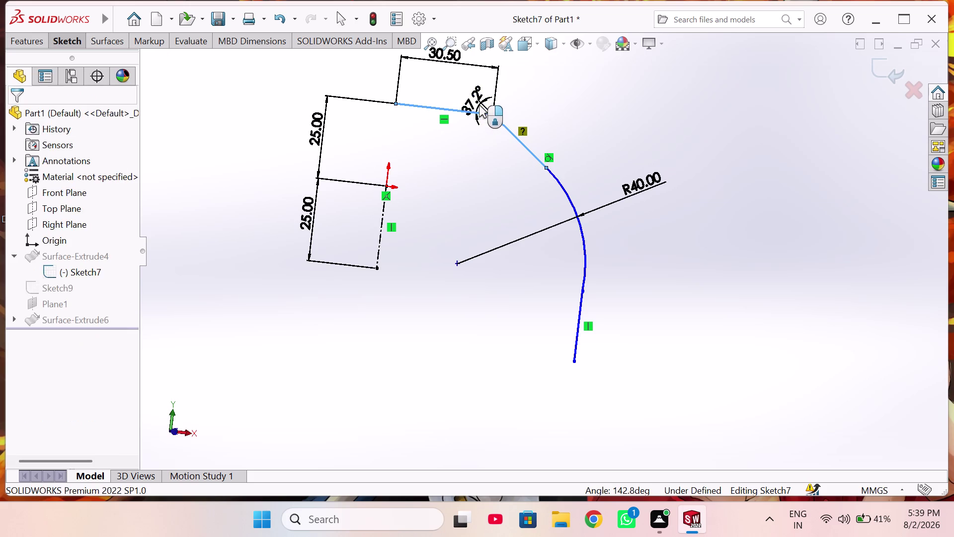
text(30)
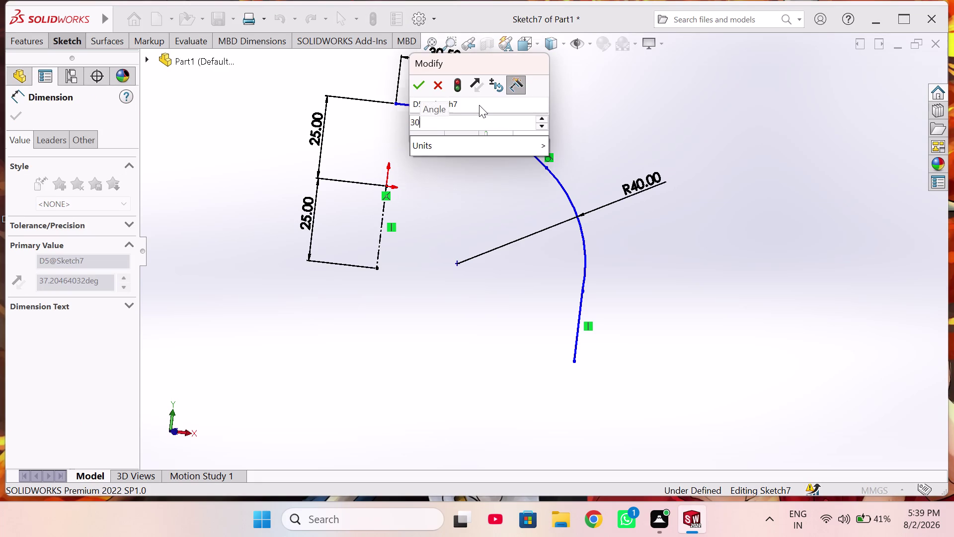
key(Return)
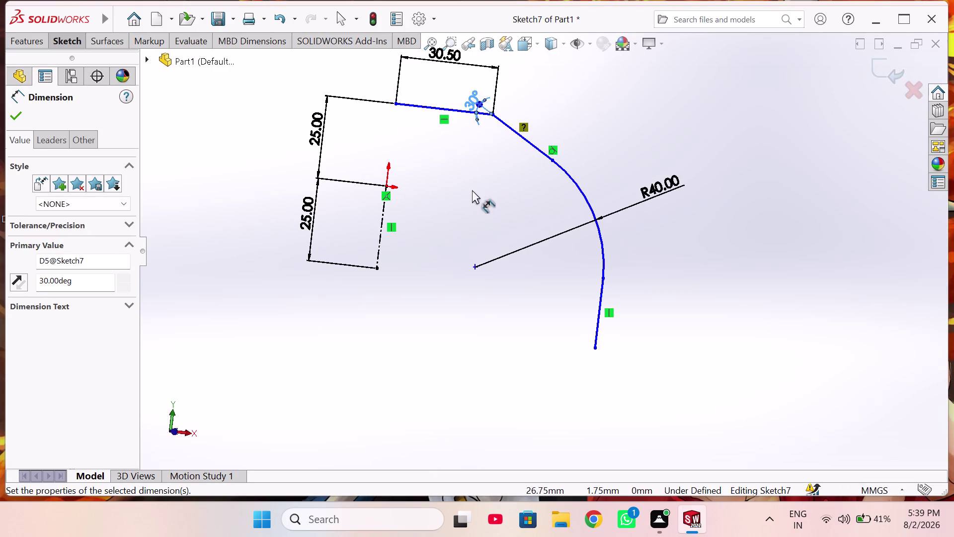
Add a 59 mm distance between the lower line ends and reposition the 25 mm dimension.
click(377, 269)
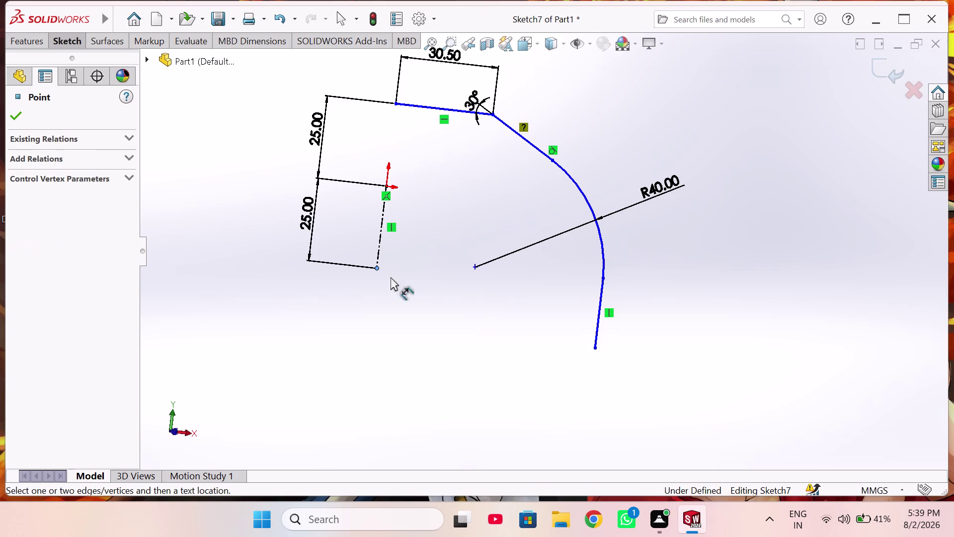
click(596, 347)
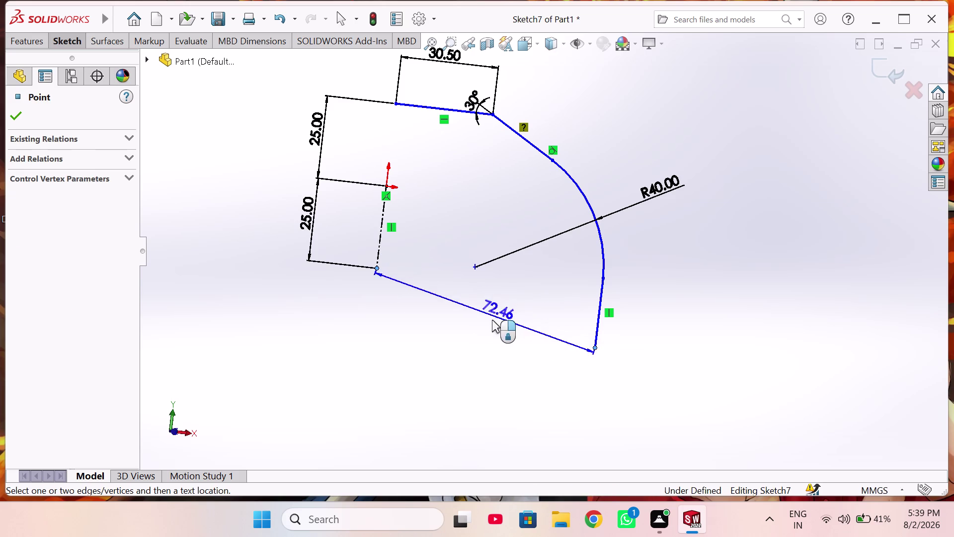
click(480, 384)
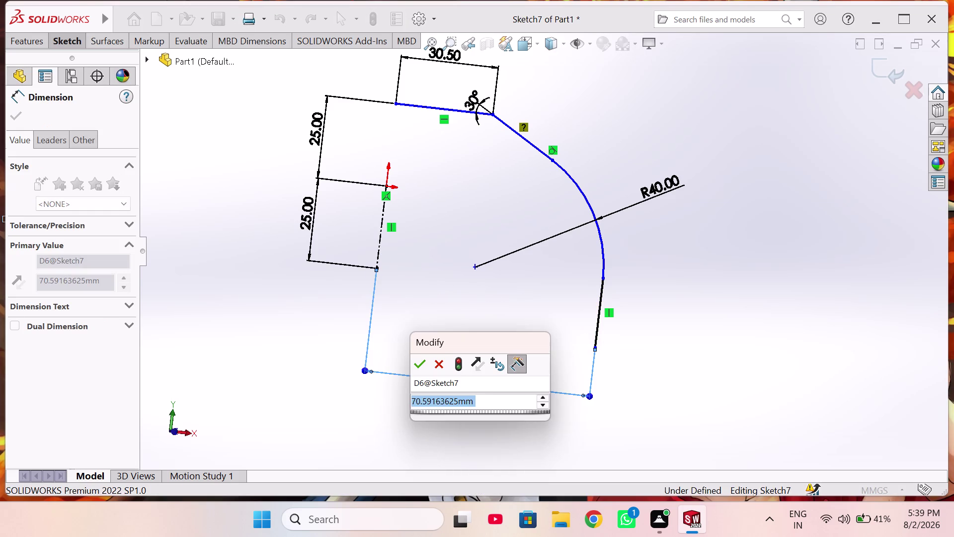
text(59)
key(Return)
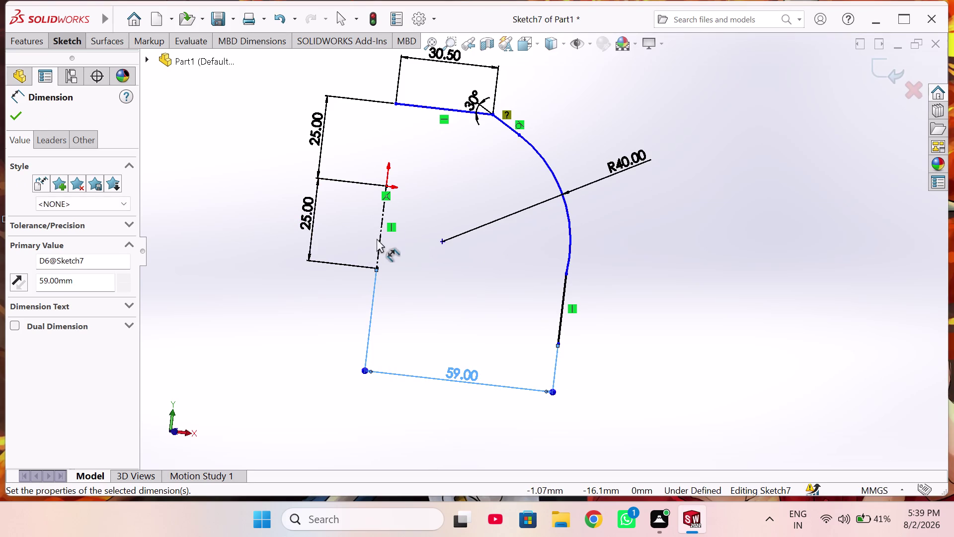
drag(306, 261, 330, 216)
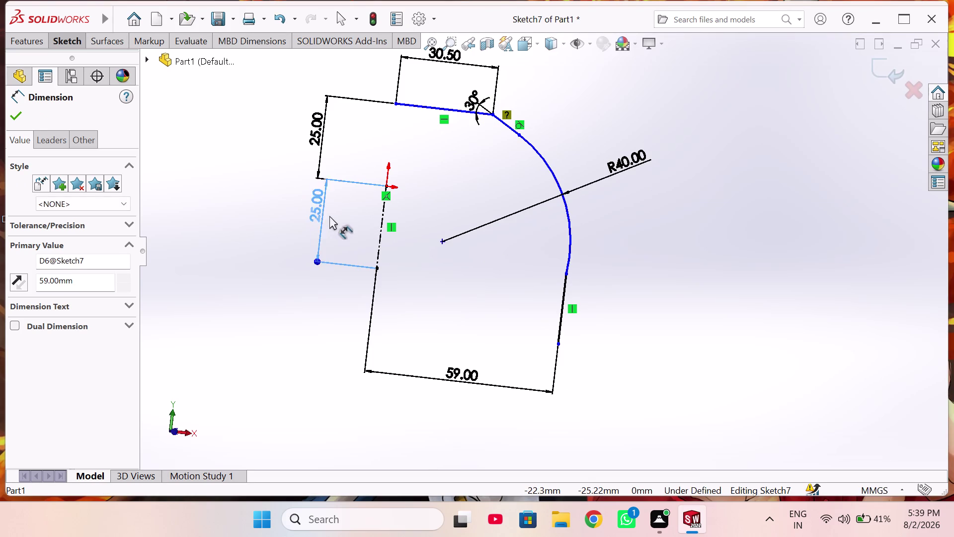
drag(330, 216, 330, 216)
key(Escape)
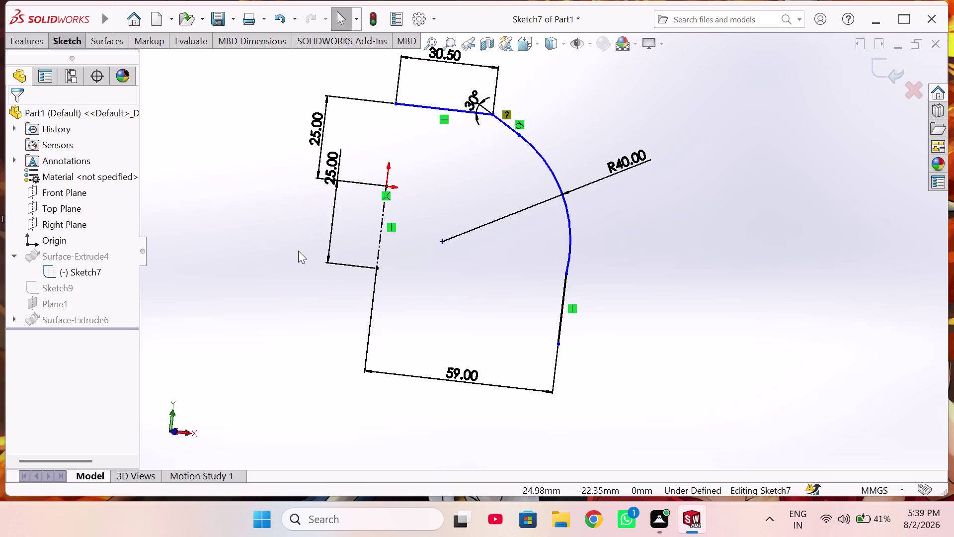
Delete the dimensioned left vertical line and draw a new line from the top-left end.
right_click(380, 233)
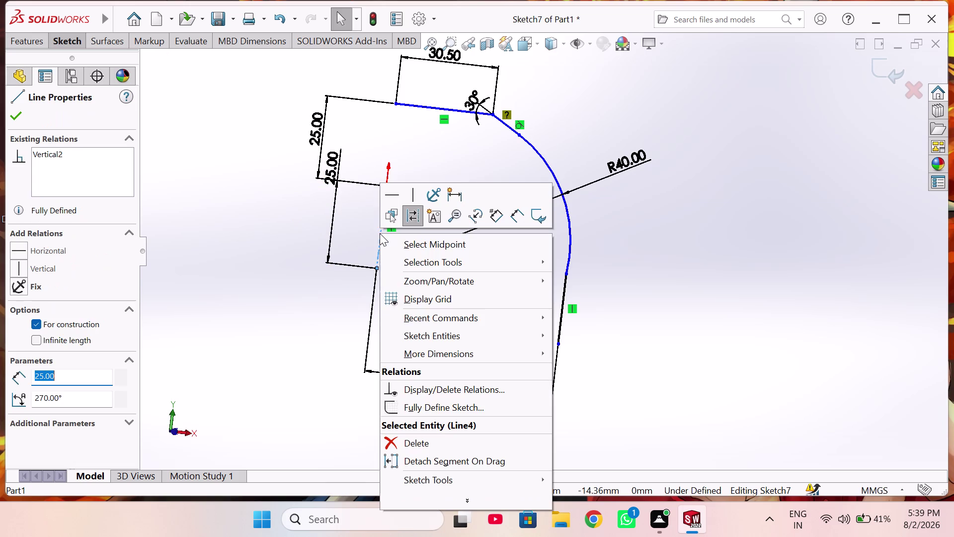
click(408, 446)
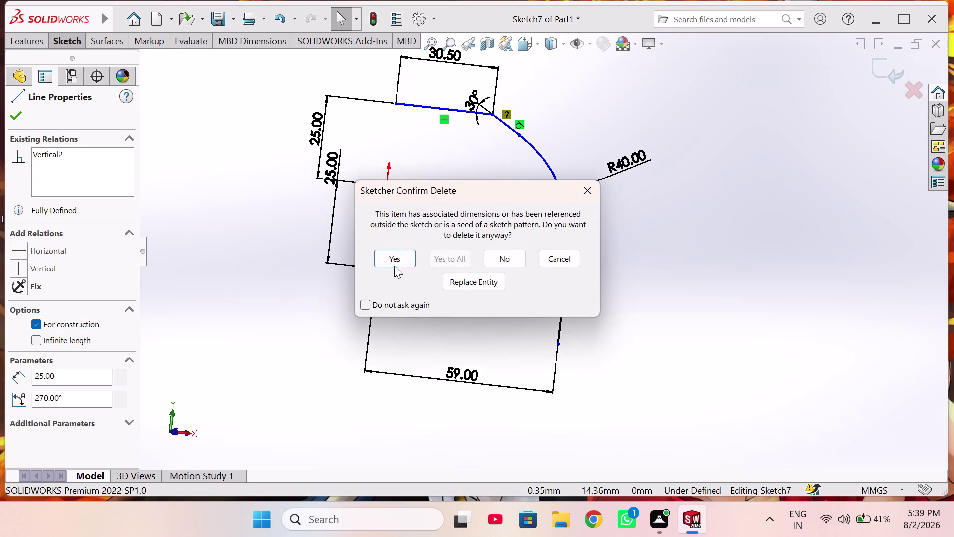
click(397, 252)
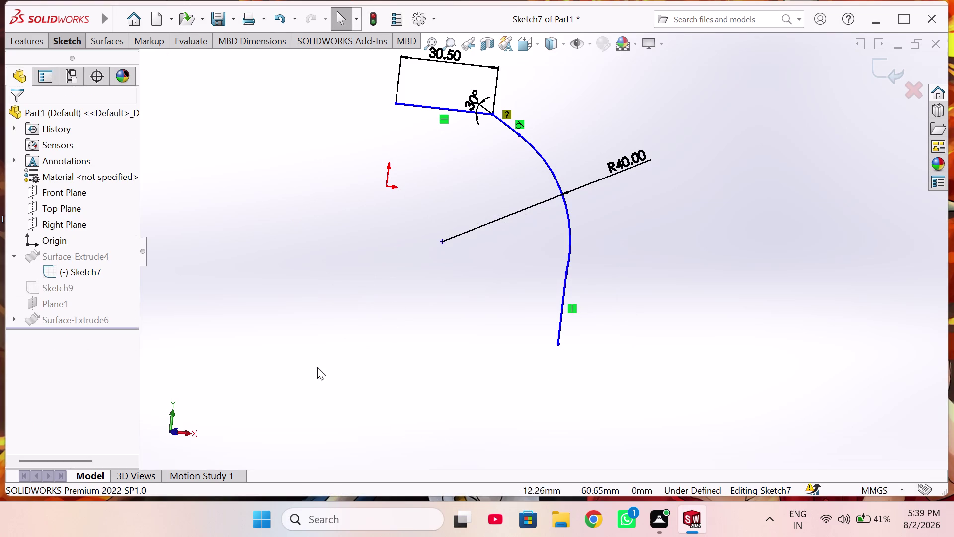
right_drag(319, 346, 242, 345)
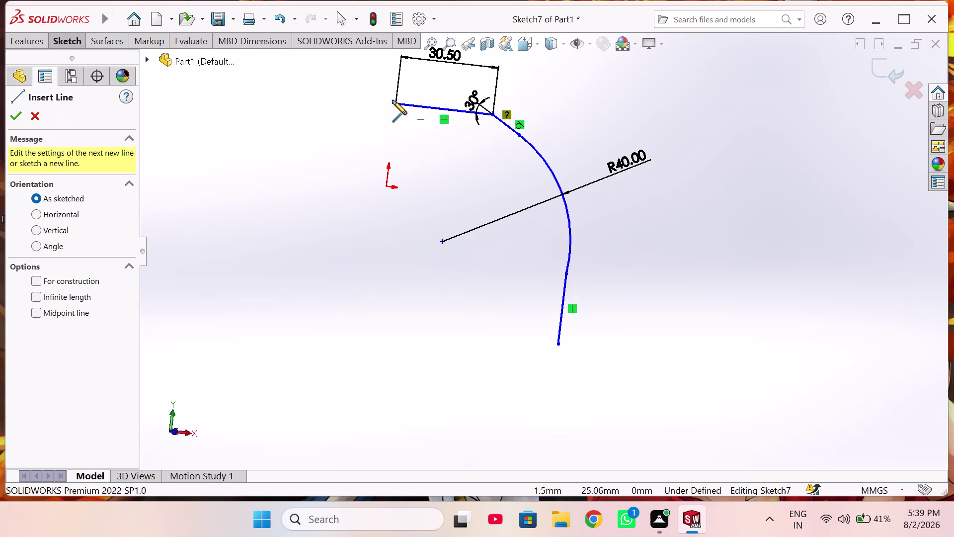
click(396, 105)
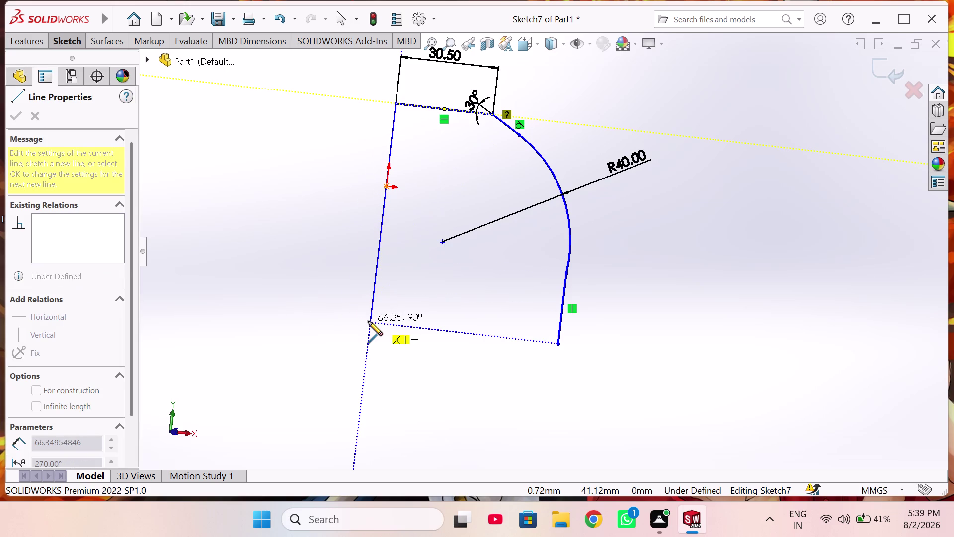
key(Escape)
Dimension the new left side to 50 mm and exit Sketch7.
right_drag(335, 290, 343, 191)
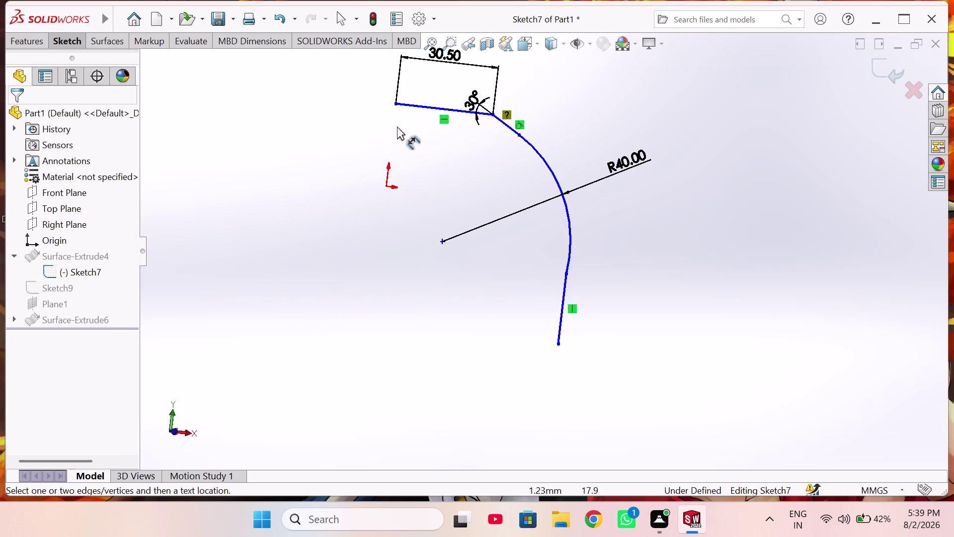
click(395, 102)
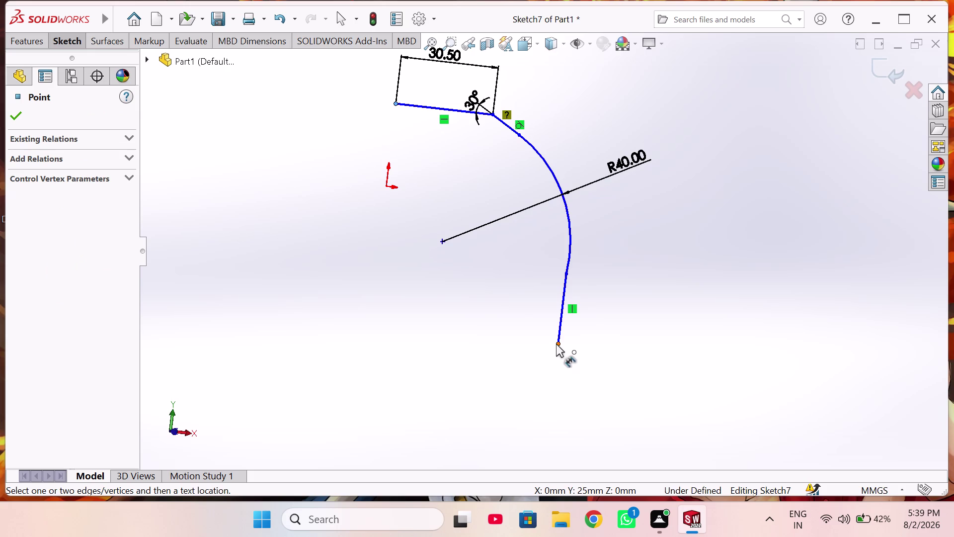
click(556, 344)
click(339, 218)
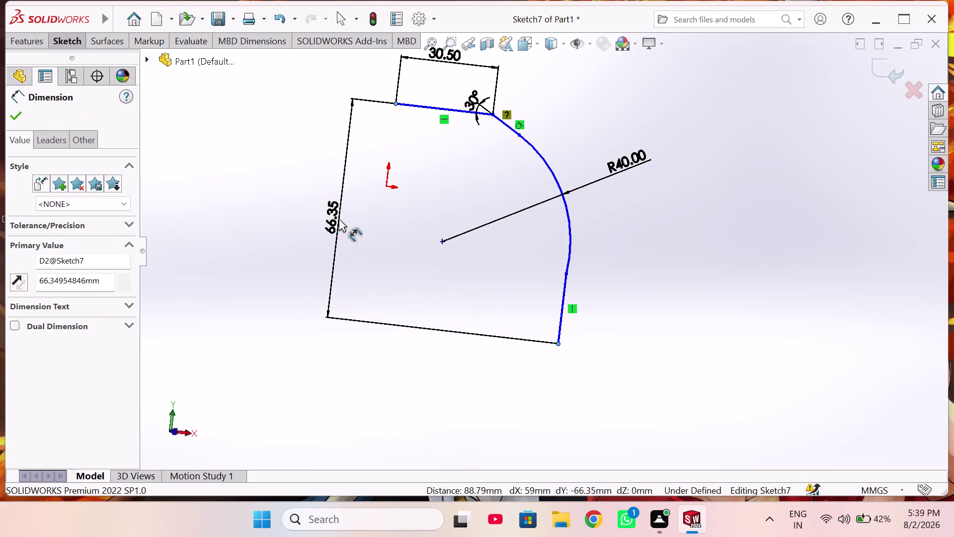
text(50)
key(Return)
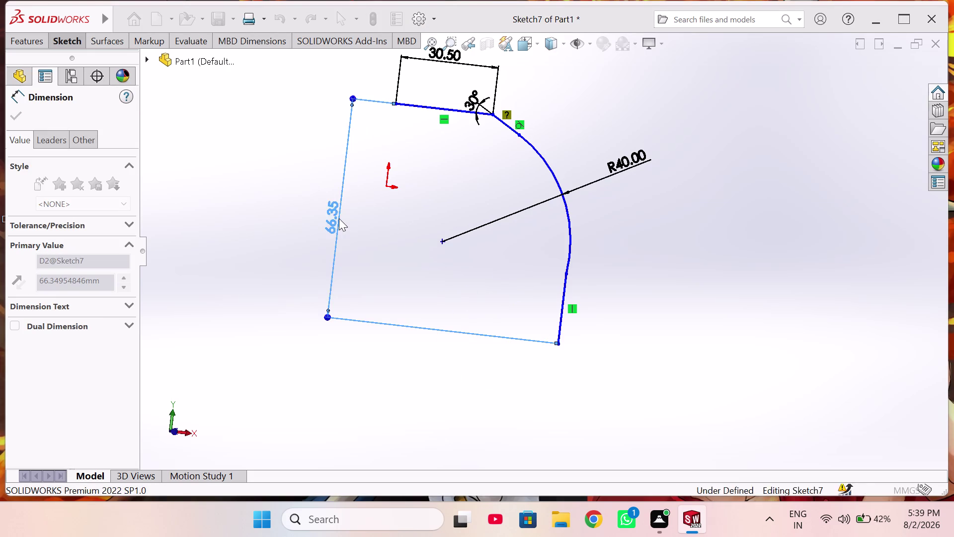
middle_drag(388, 331, 413, 331)
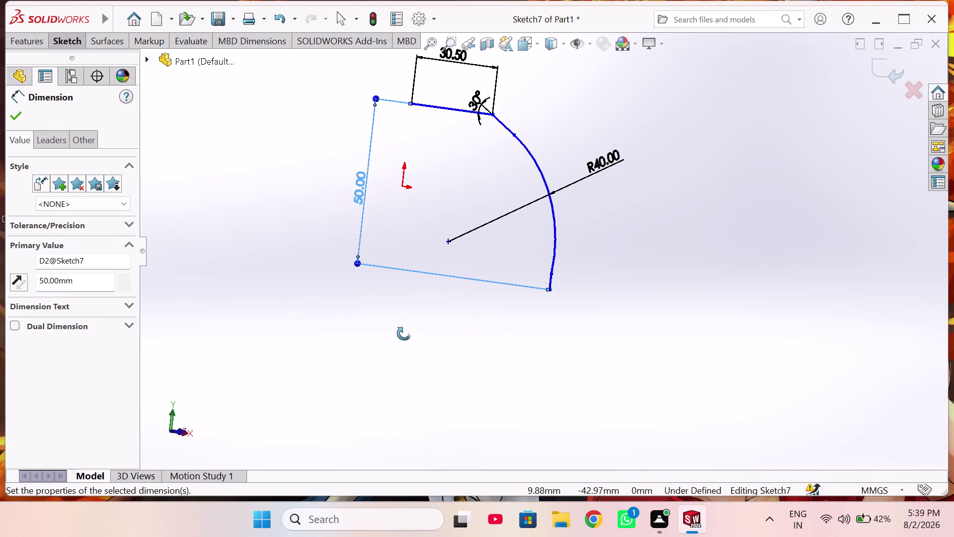
middle_drag(412, 331, 364, 337)
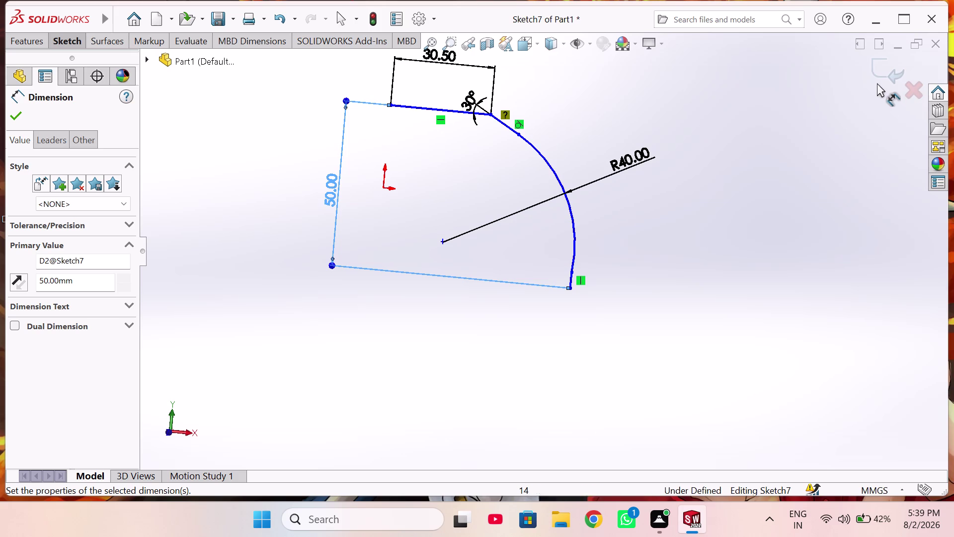
click(880, 76)
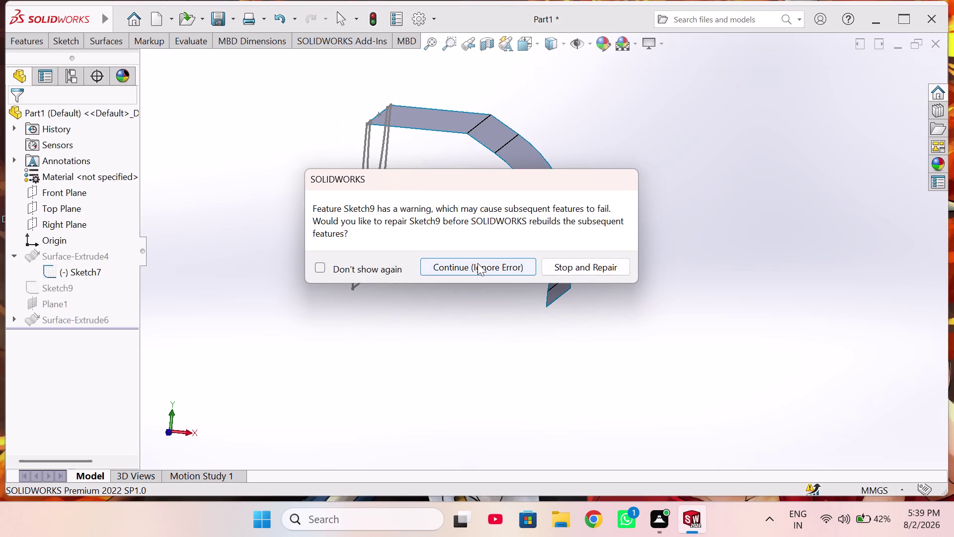
Continue past the Sketch9 rebuild warning and close the What's Wrong list.
click(477, 263)
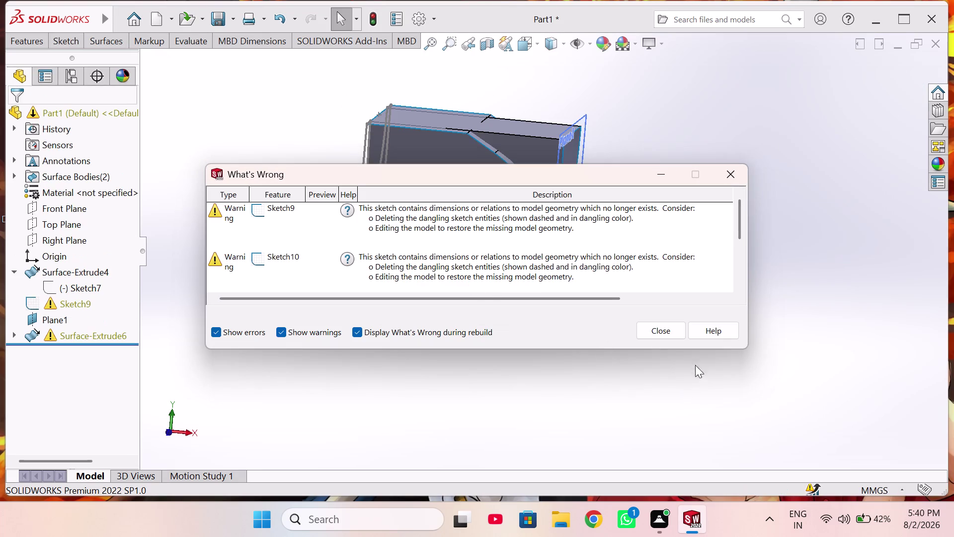
click(659, 328)
click(43, 298)
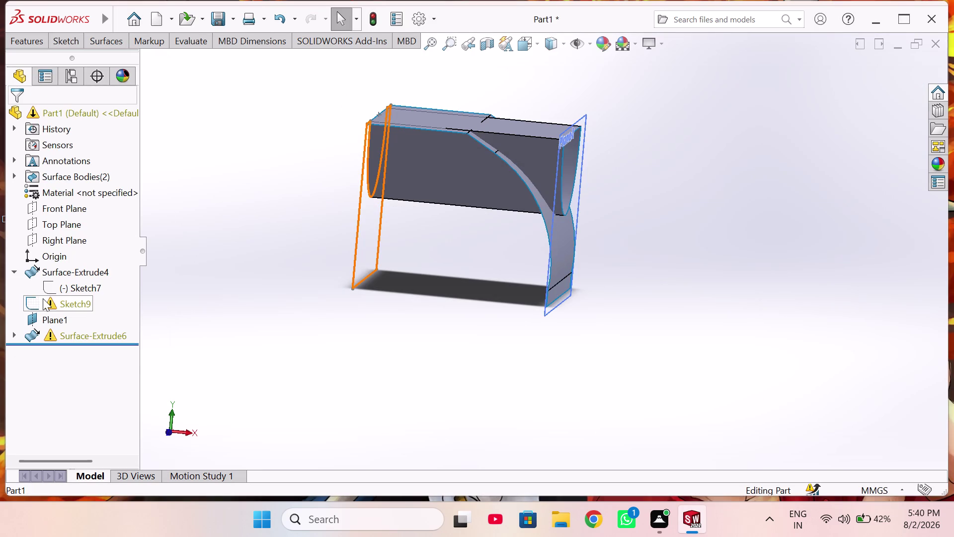
right_click(42, 299)
click(356, 339)
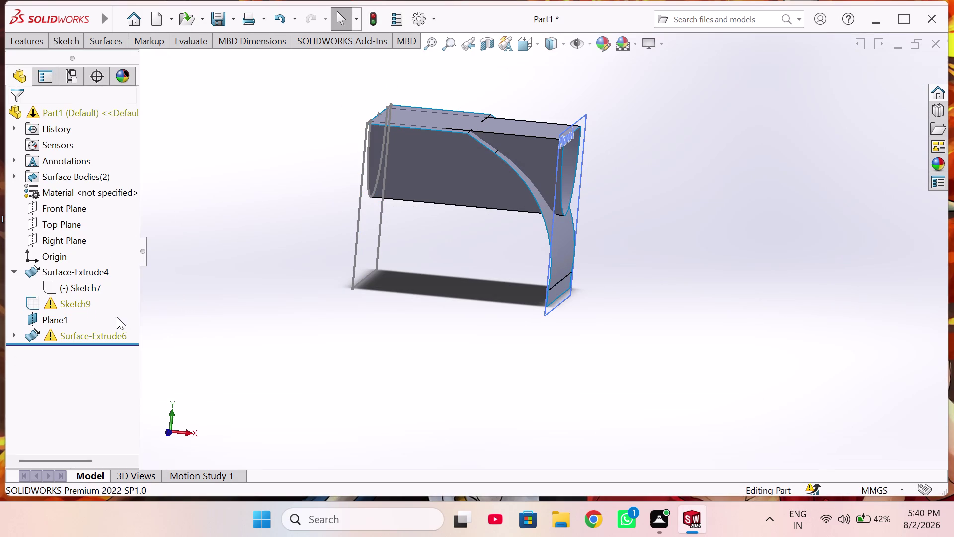
right_click(84, 304)
click(323, 405)
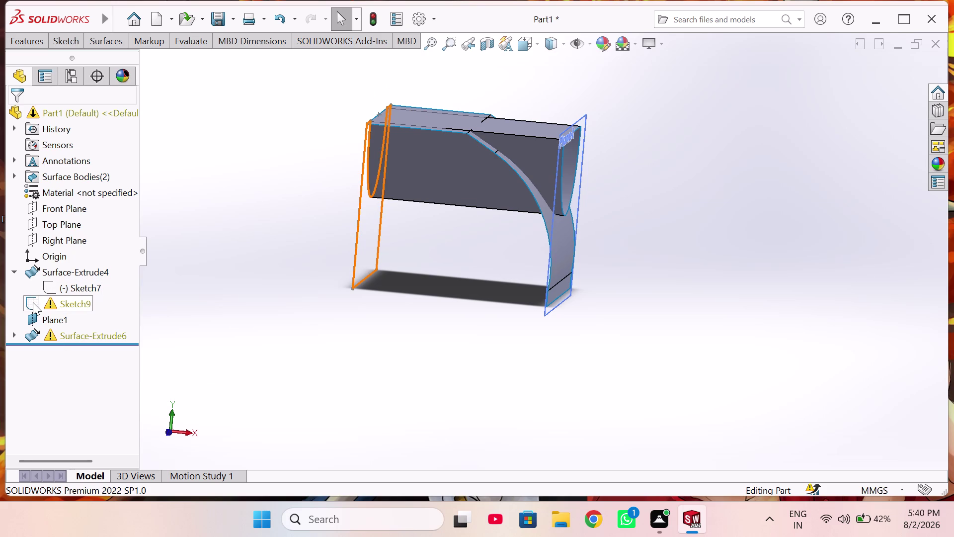
Delete Sketch9 with its dependents, Sketch10 and Surface-Extrude6.
right_click(33, 302)
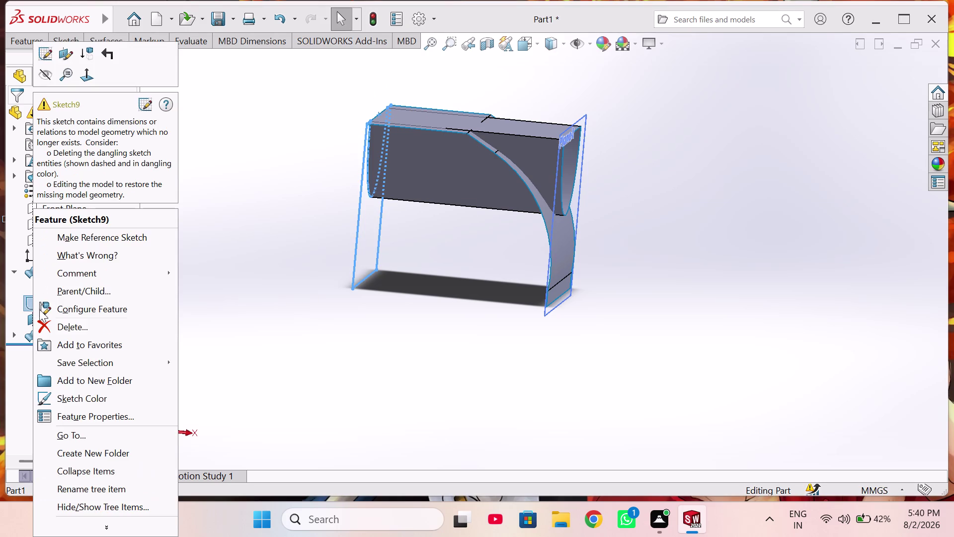
click(76, 336)
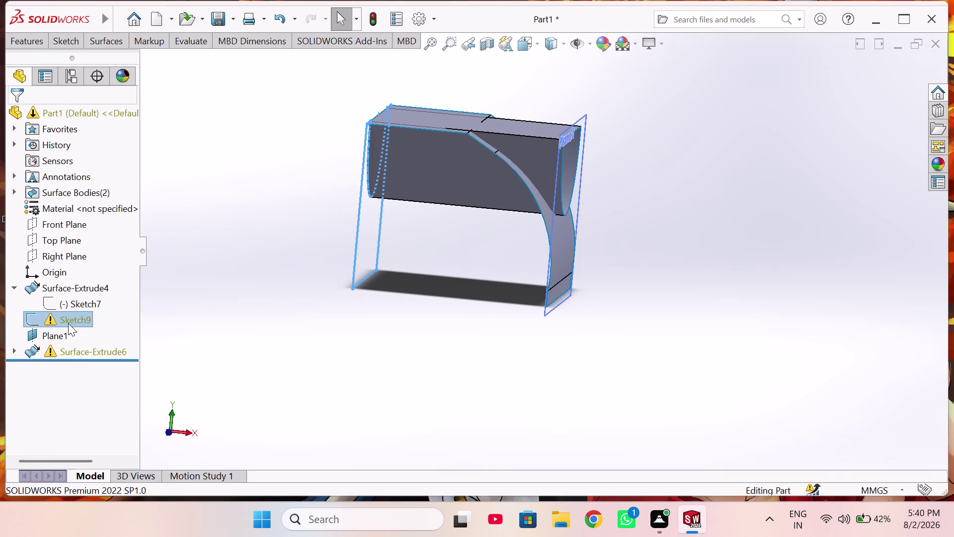
right_click(60, 320)
click(74, 319)
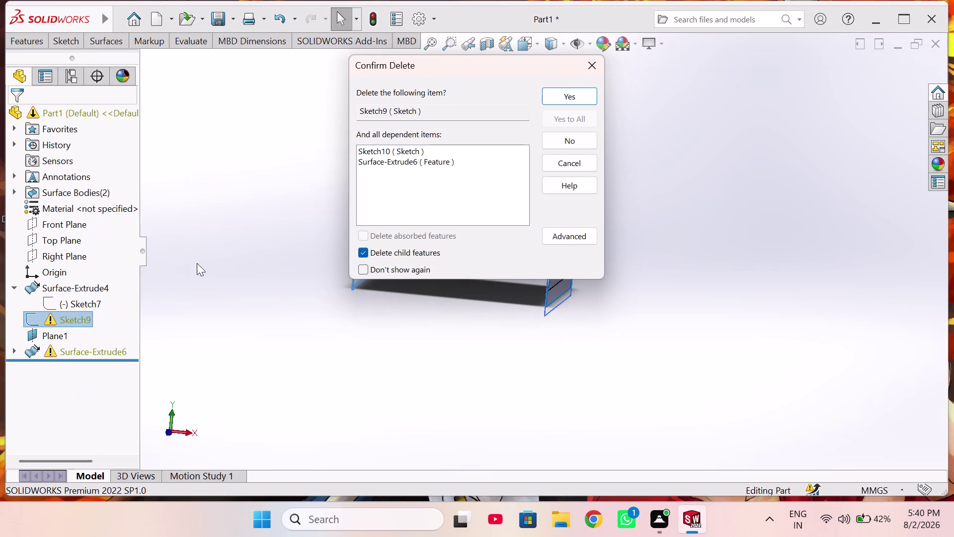
click(570, 95)
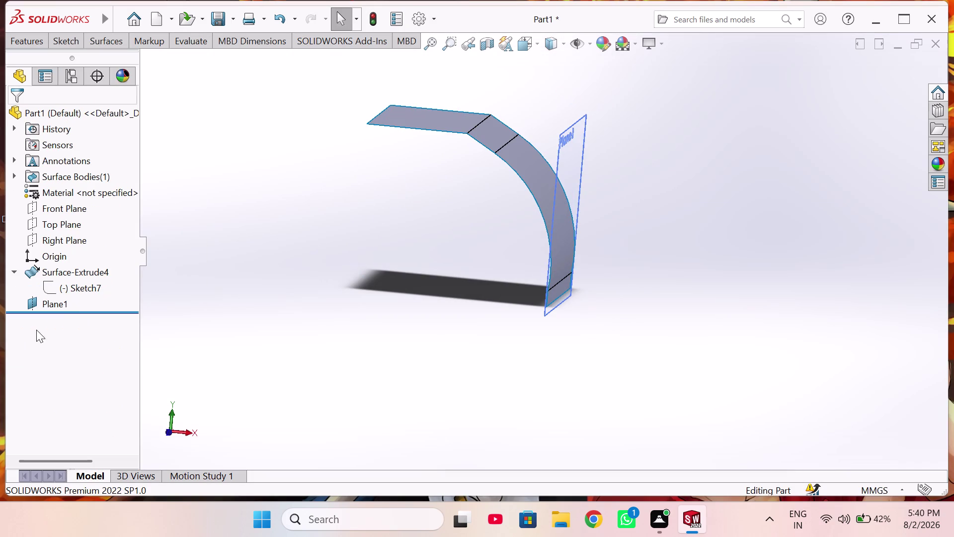
Delete Plane1 from the FeatureManager tree, confirming the deletion.
click(62, 283)
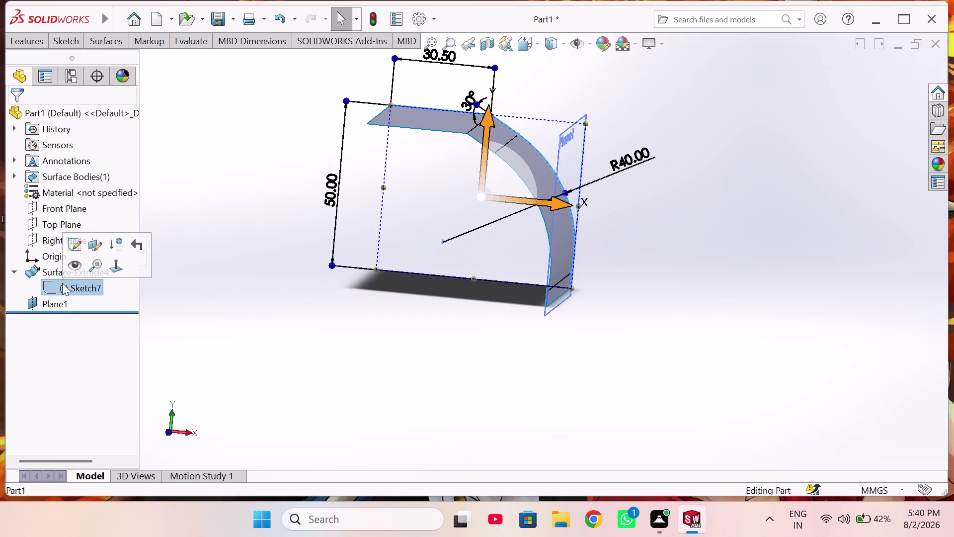
right_click(63, 283)
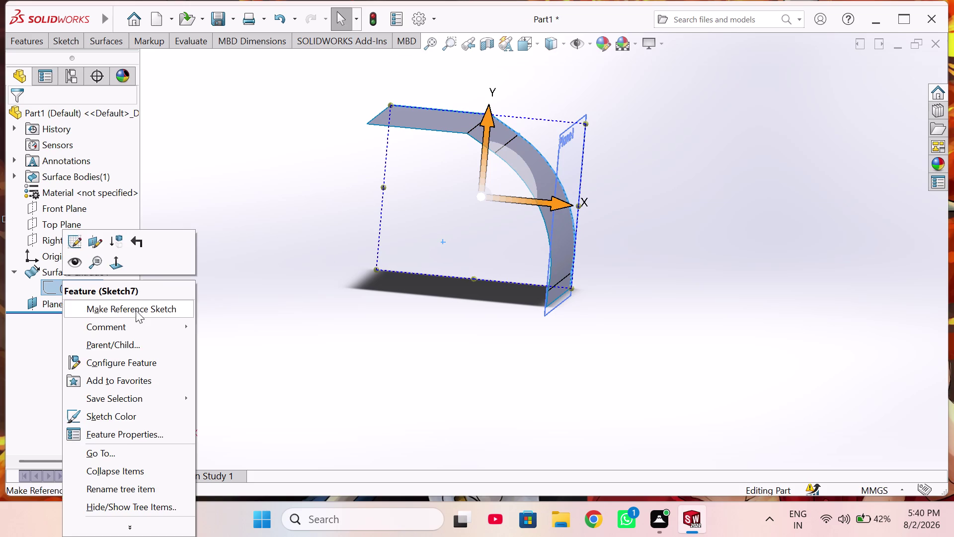
click(255, 387)
middle_drag(281, 366, 341, 383)
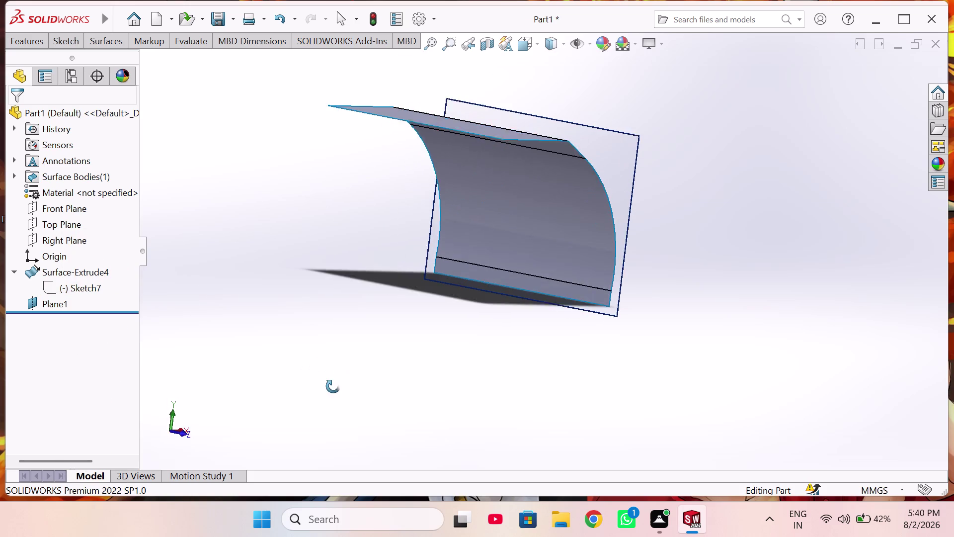
middle_drag(340, 383, 329, 387)
right_click(52, 304)
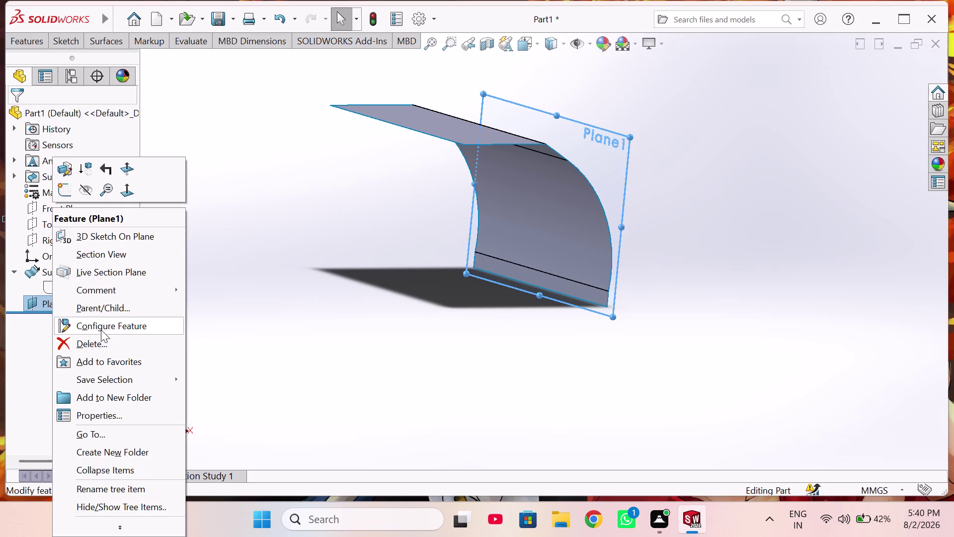
click(105, 341)
click(567, 99)
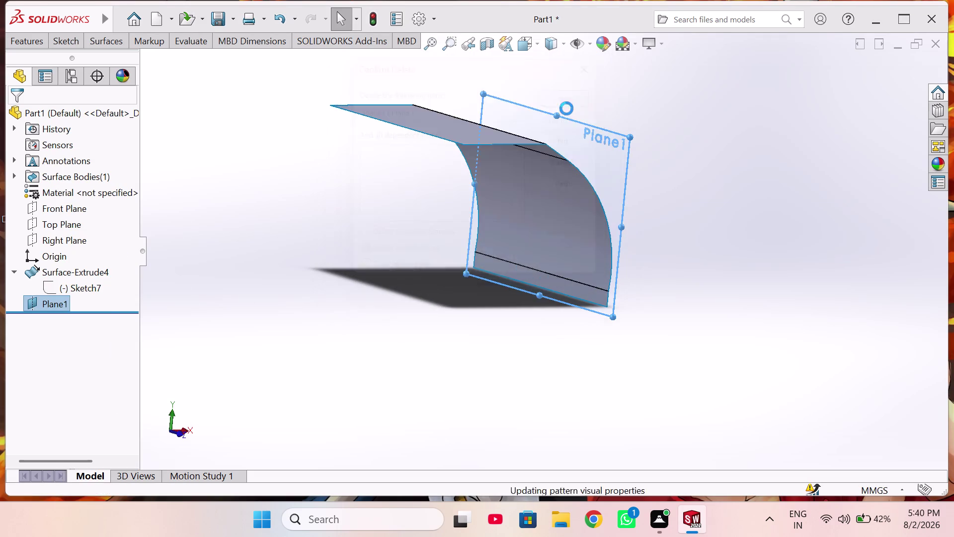
middle_drag(507, 301, 476, 302)
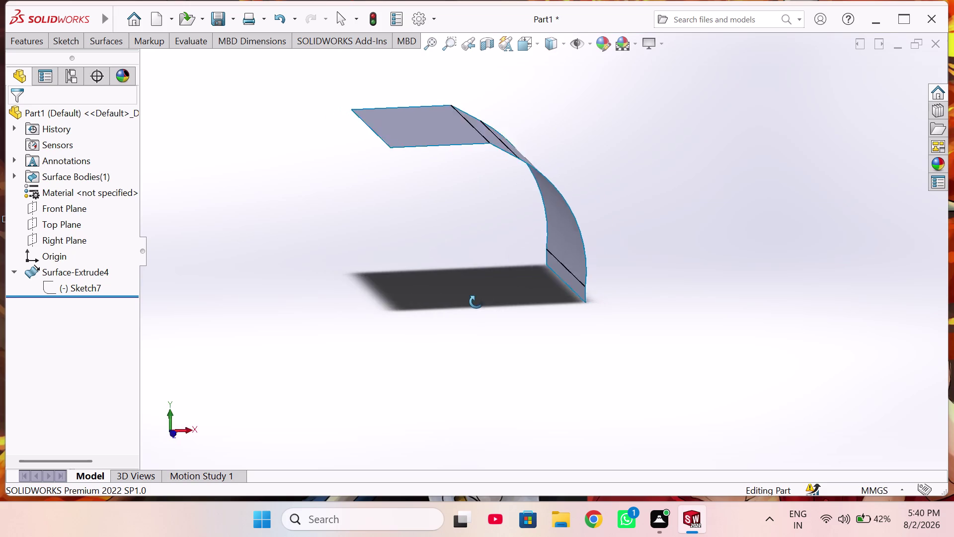
middle_drag(476, 301, 454, 302)
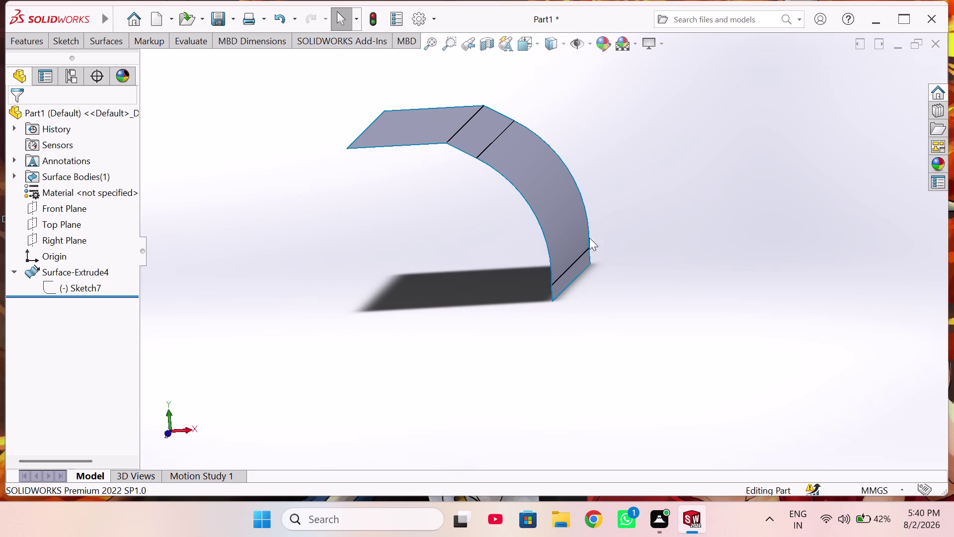
click(67, 213)
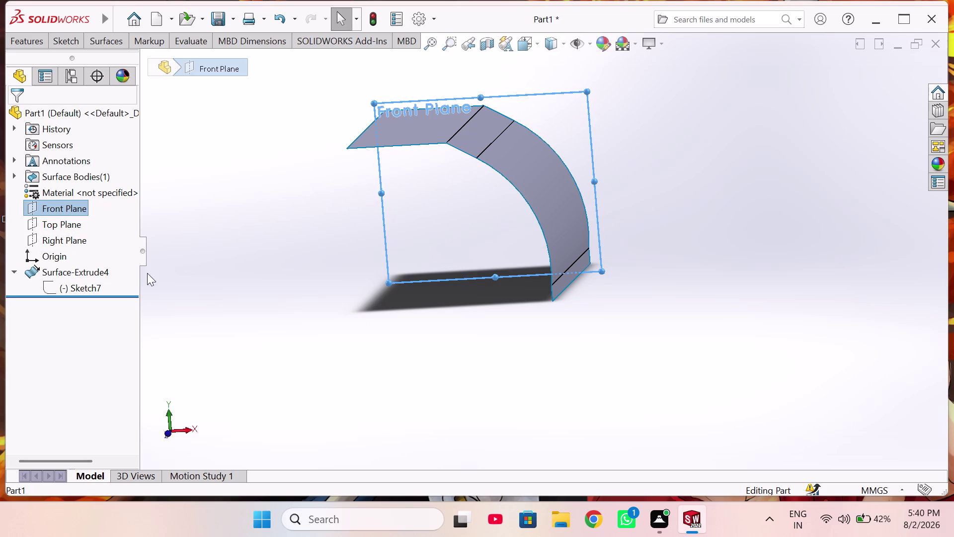
click(74, 241)
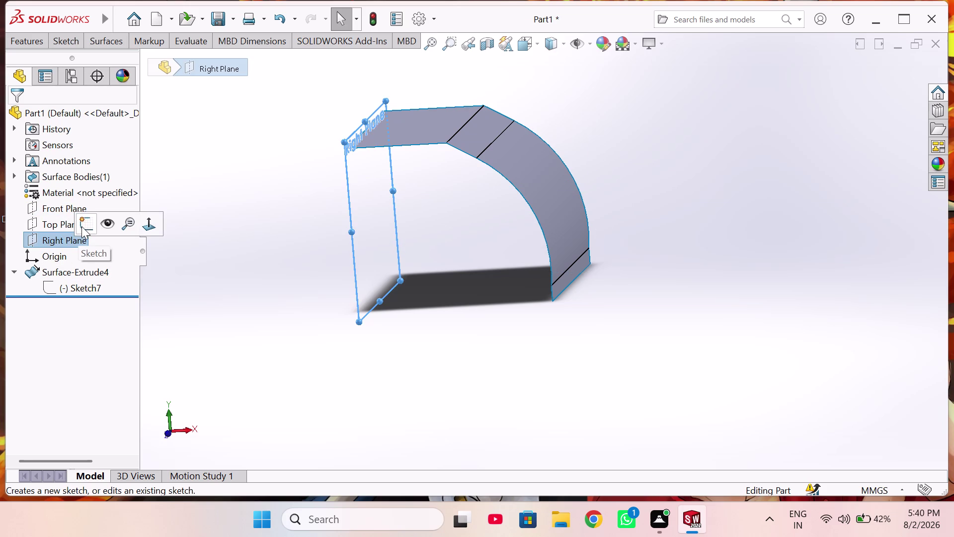
click(82, 226)
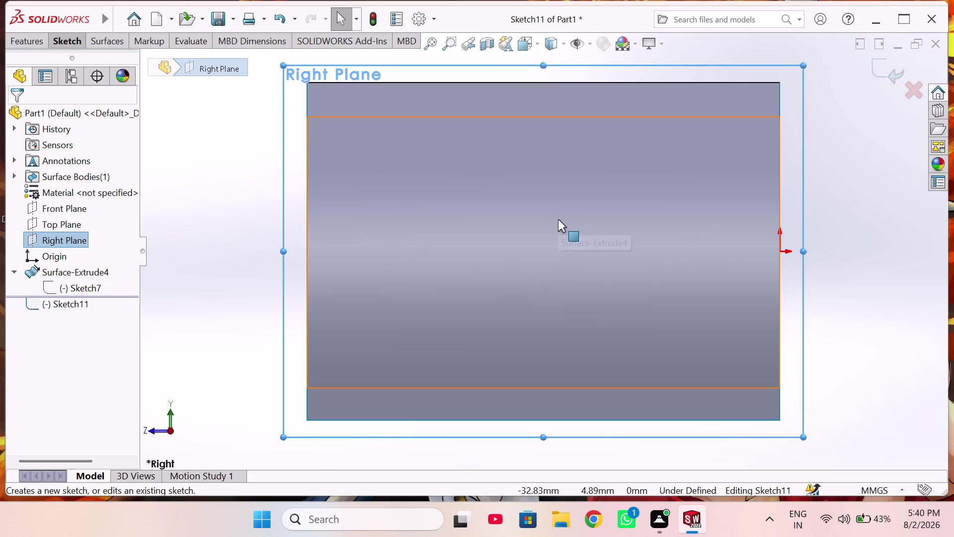
scroll(up, 3)
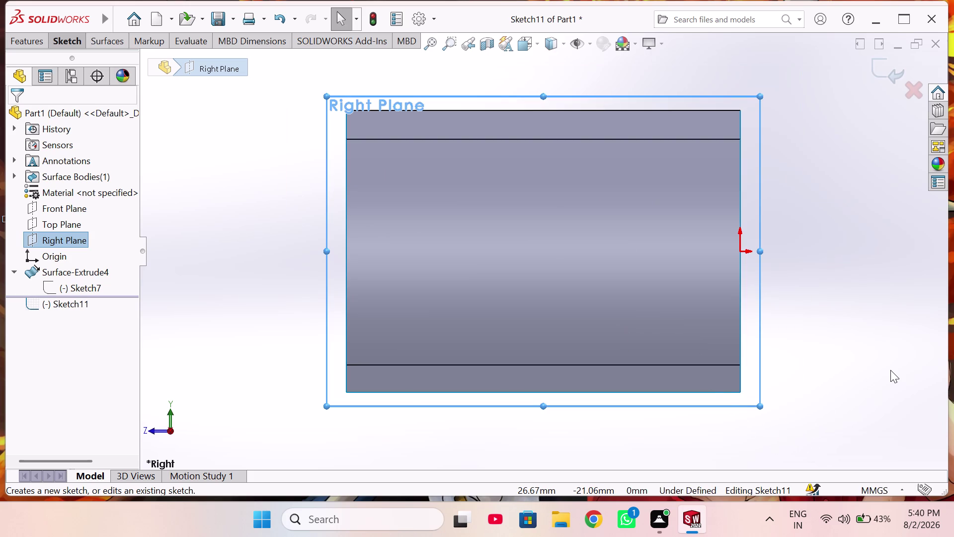
right_drag(887, 404, 848, 336)
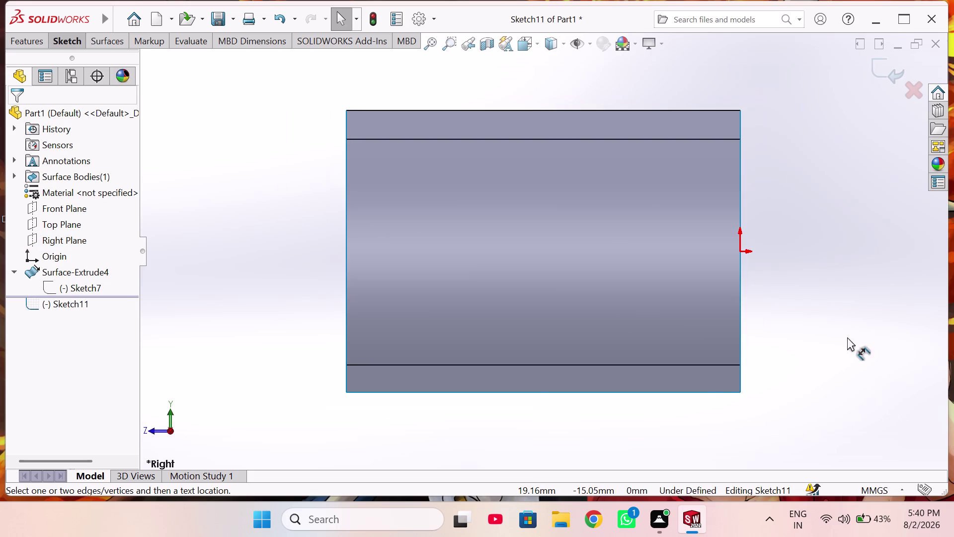
right_drag(848, 336, 839, 344)
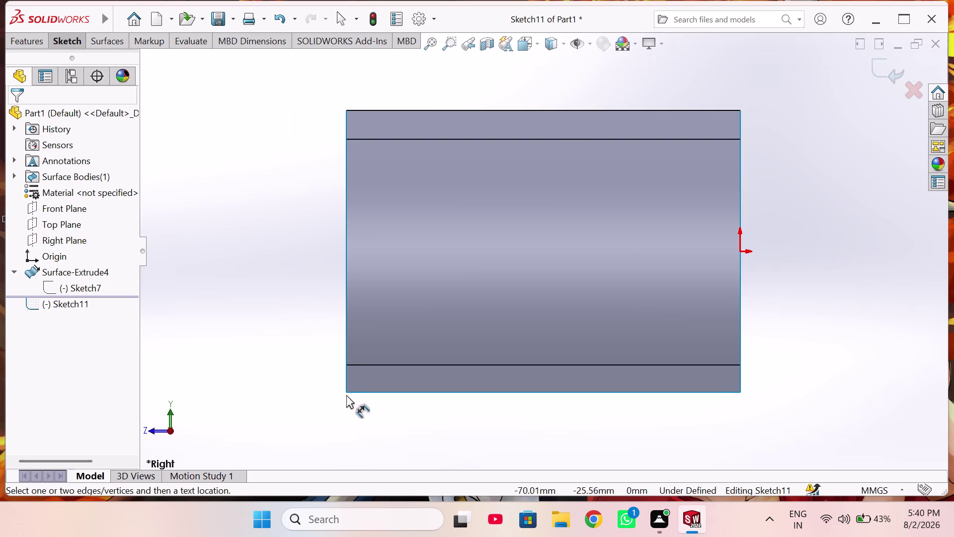
right_drag(312, 348, 234, 364)
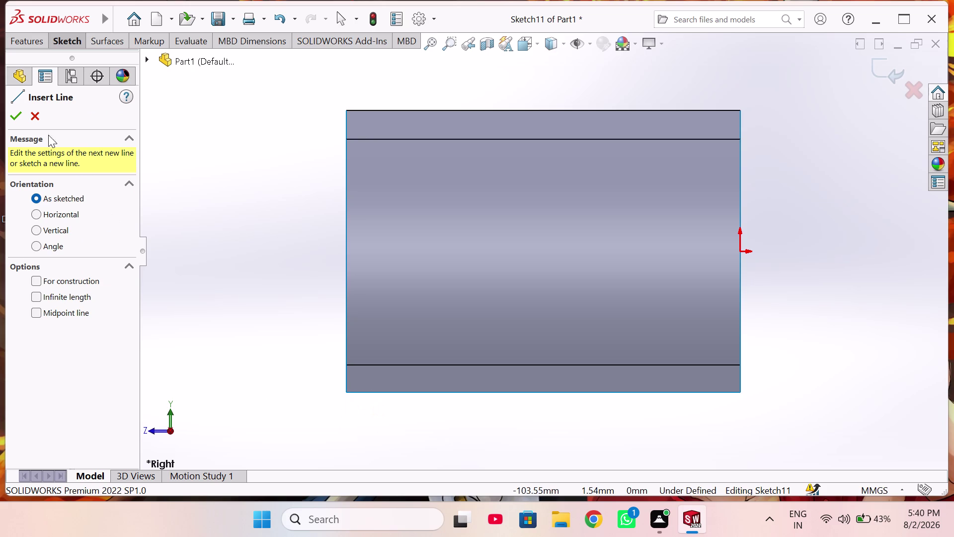
click(32, 120)
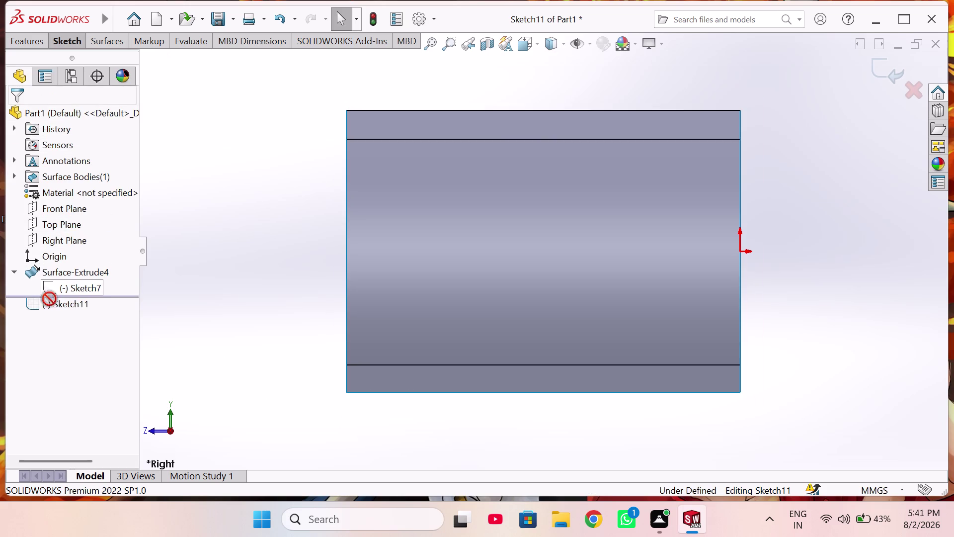
right_click(53, 269)
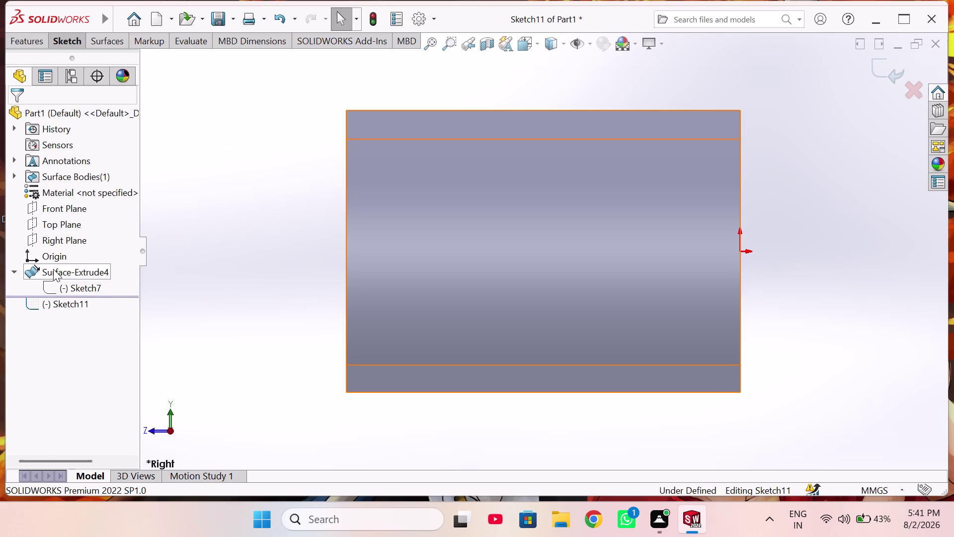
click(17, 328)
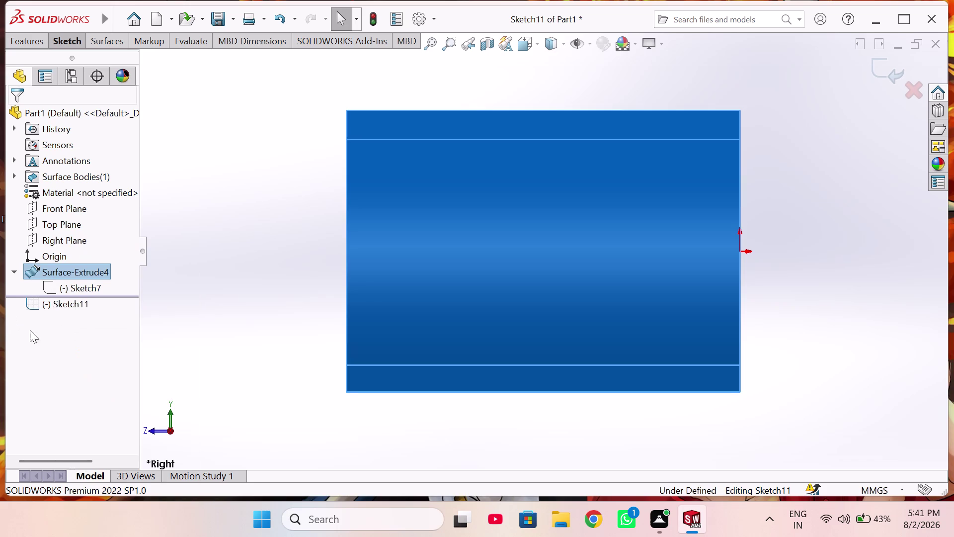
click(910, 94)
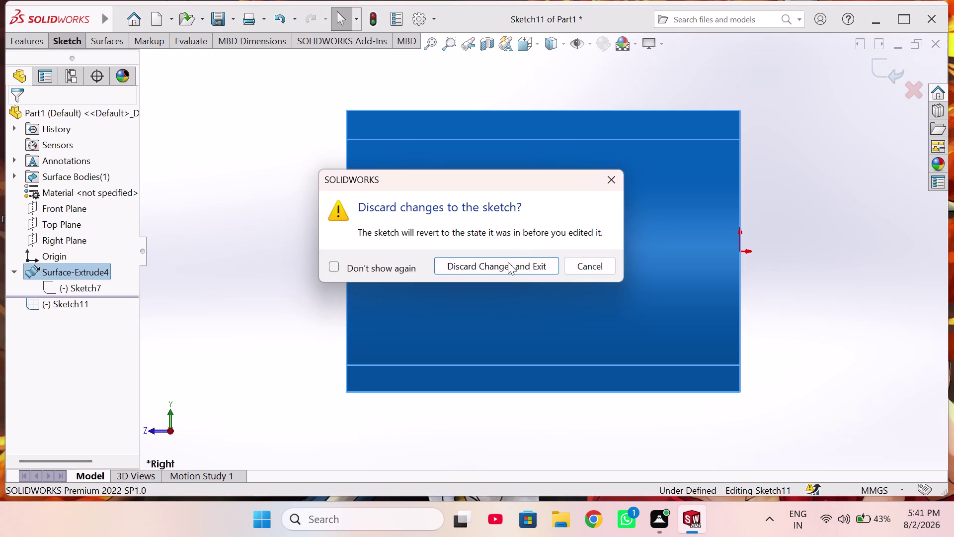
click(507, 266)
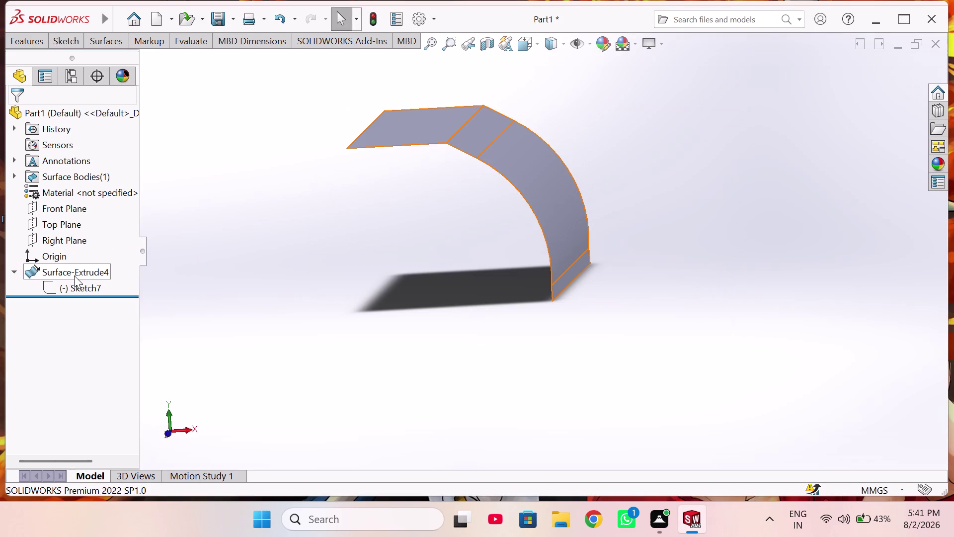
Close Surface-Extrude4's edit unchanged, then start Sketch12 on the Right Plane.
click(75, 267)
click(89, 226)
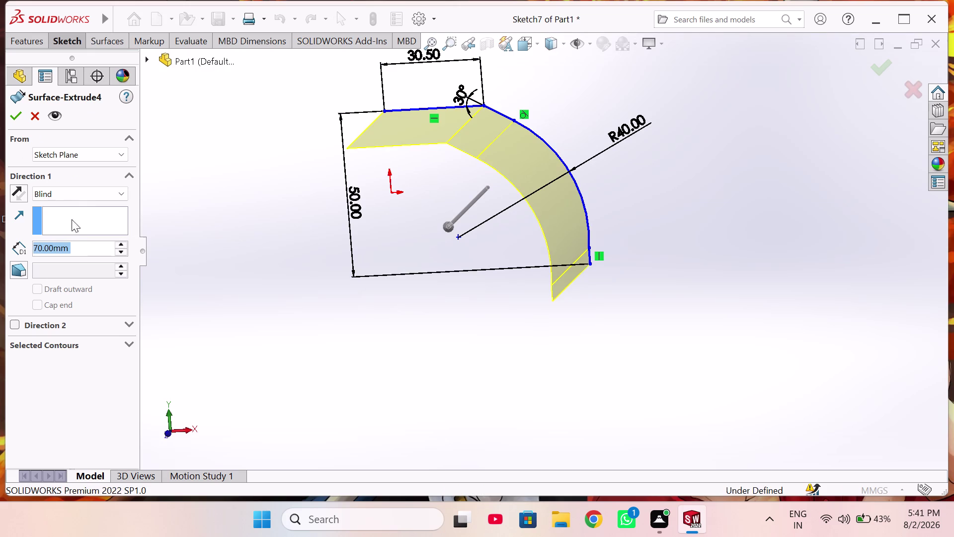
click(16, 119)
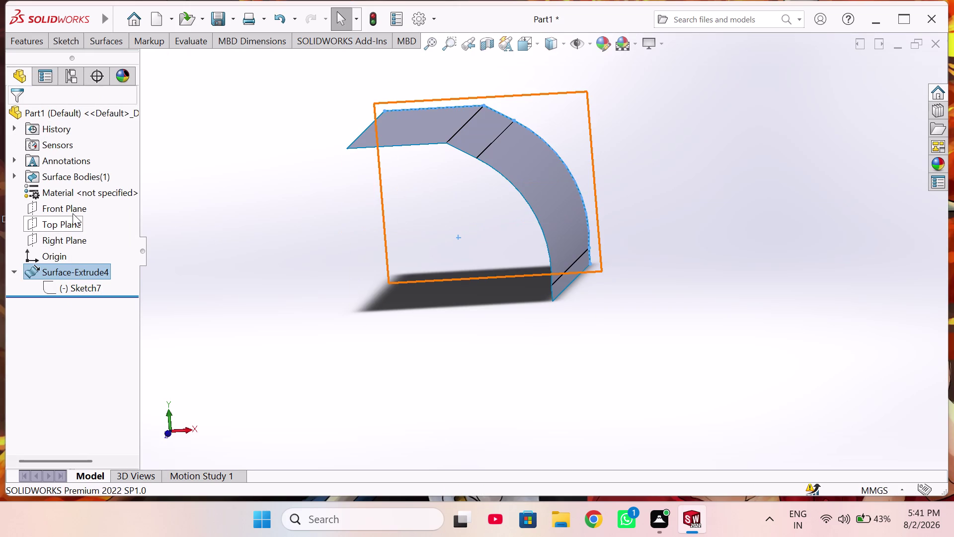
click(76, 234)
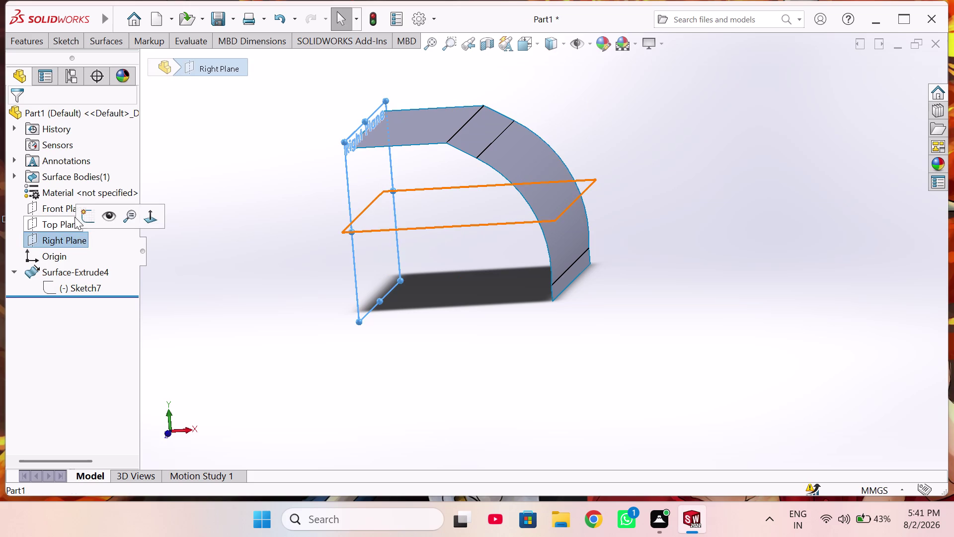
click(84, 212)
Activate the Circle tool and orbit around the hood surface.
right_drag(484, 277, 490, 256)
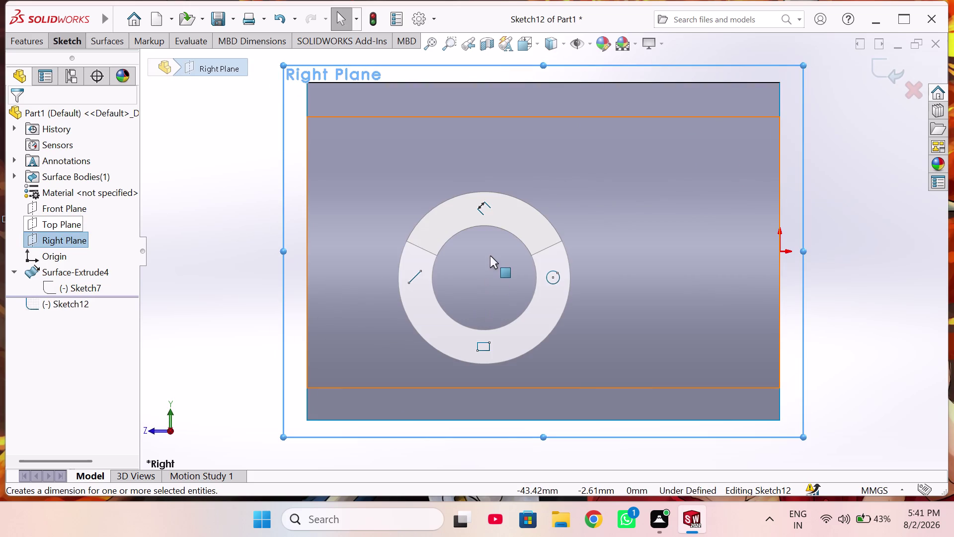
right_drag(490, 255, 594, 303)
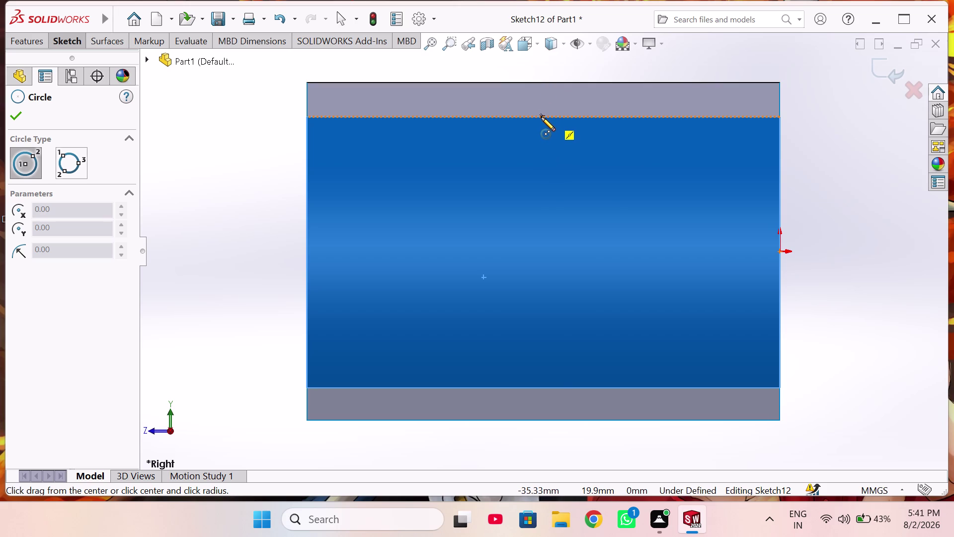
middle_drag(546, 121, 547, 144)
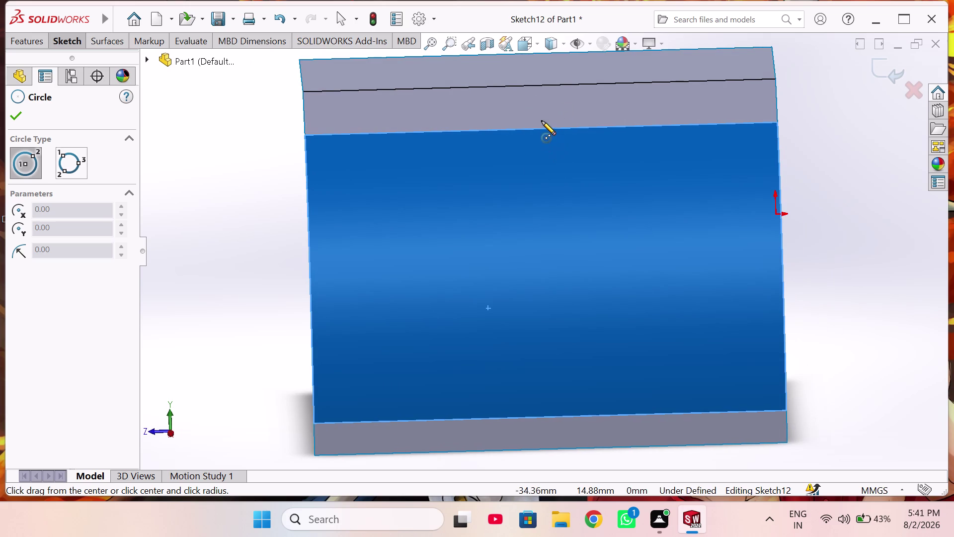
middle_drag(545, 124, 546, 177)
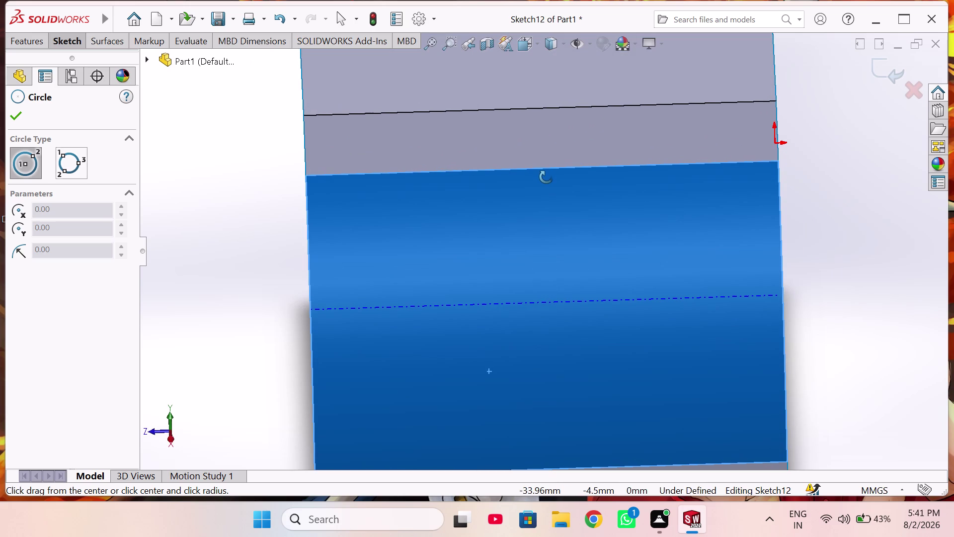
middle_drag(546, 177, 547, 131)
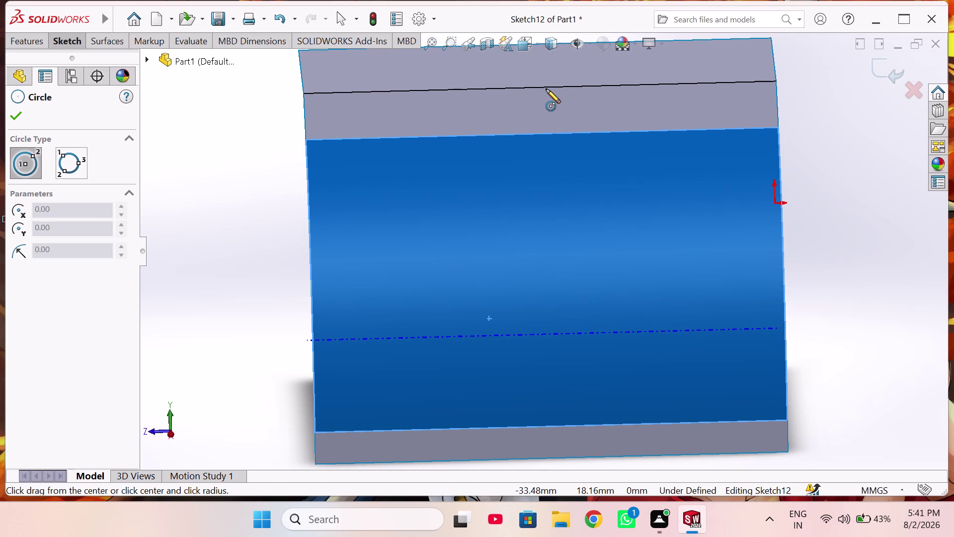
key(ctrl+3)
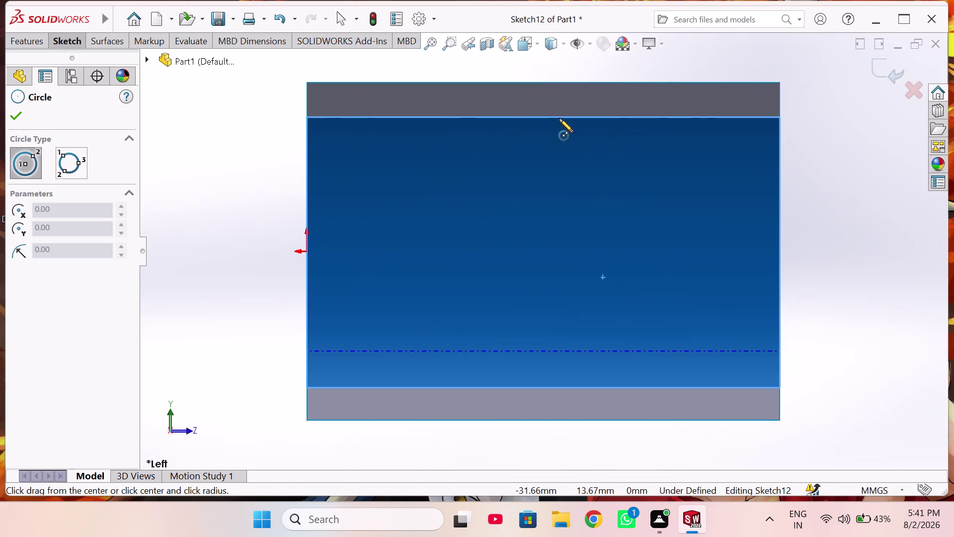
key(ctrl+2)
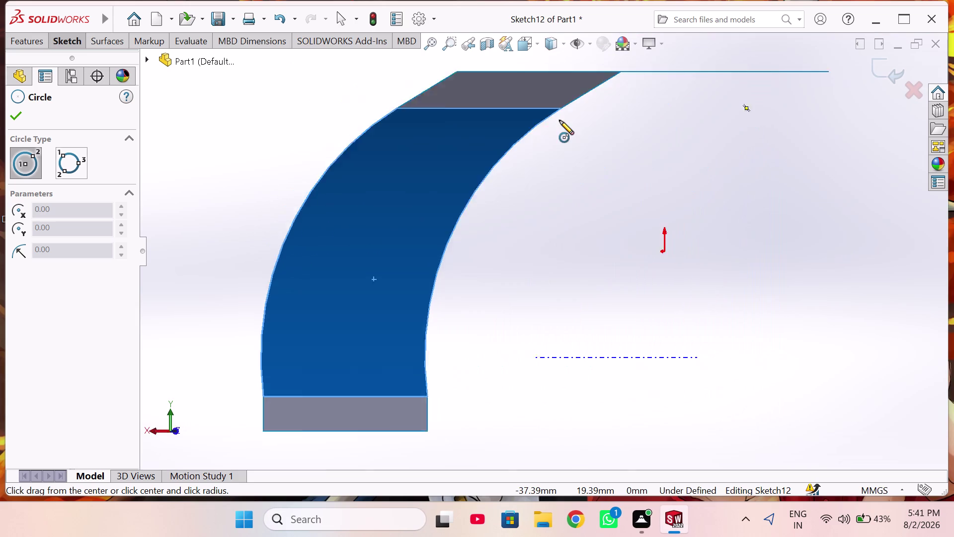
key(ctrl+1)
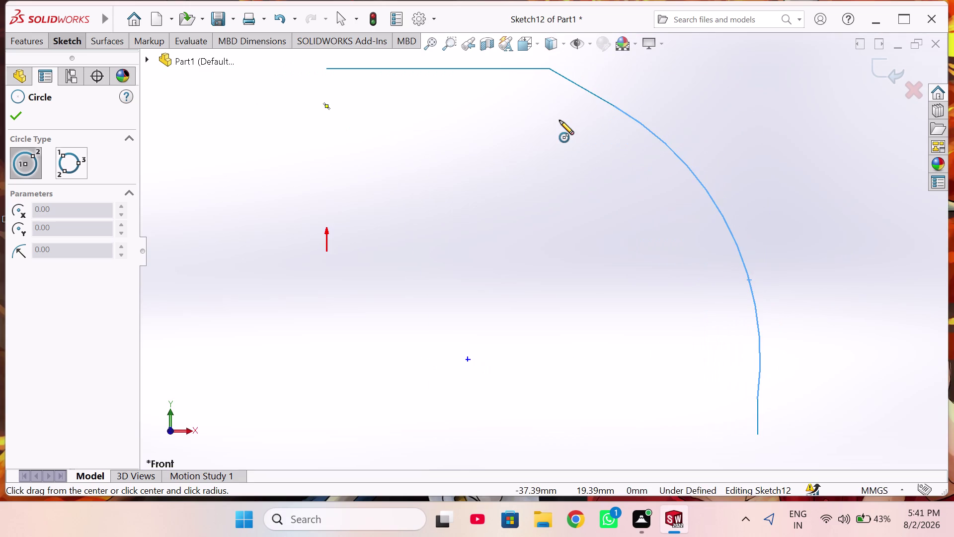
Switch to the Right view and place the circle centre on the hood's top edge.
key(ctrl+7)
key(ctrl+8)
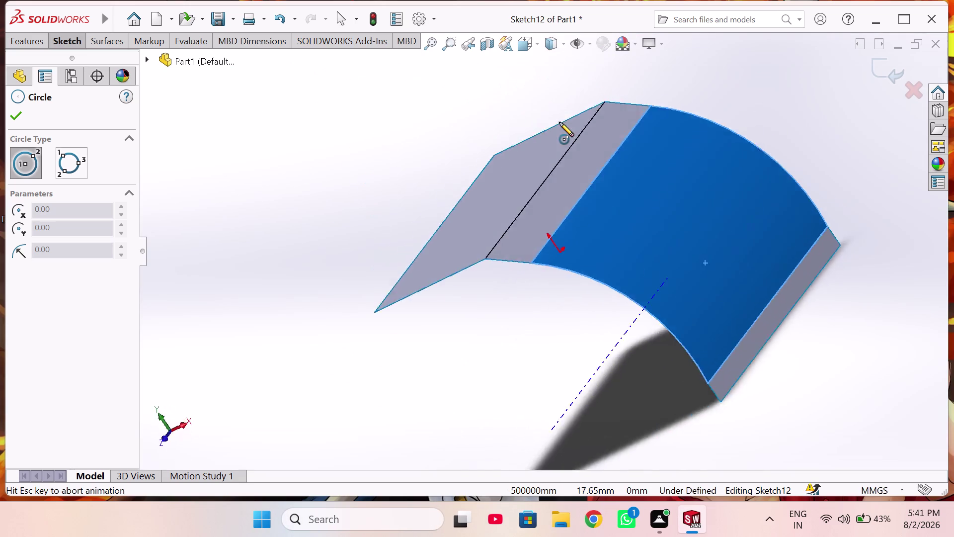
key(ctrl+8)
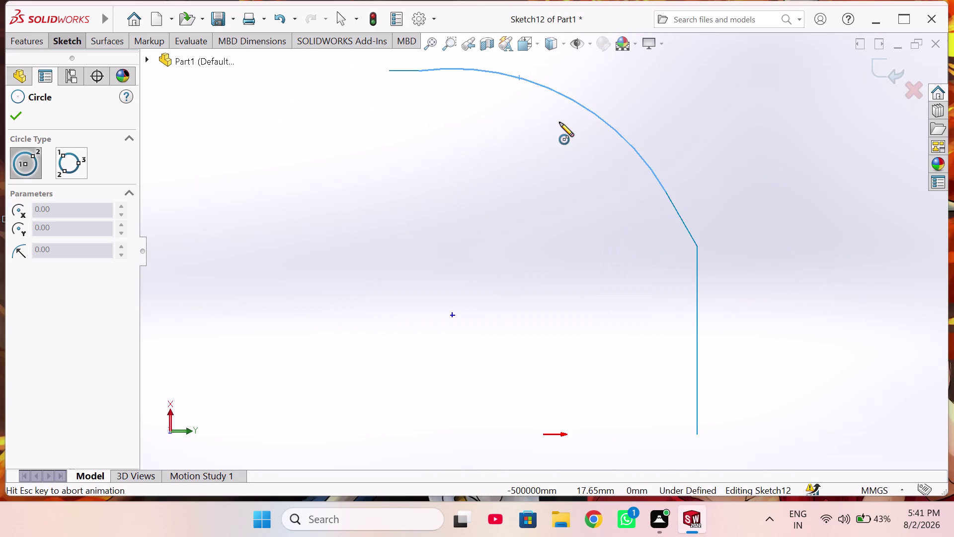
key(ctrl+7)
key(ctrl+5)
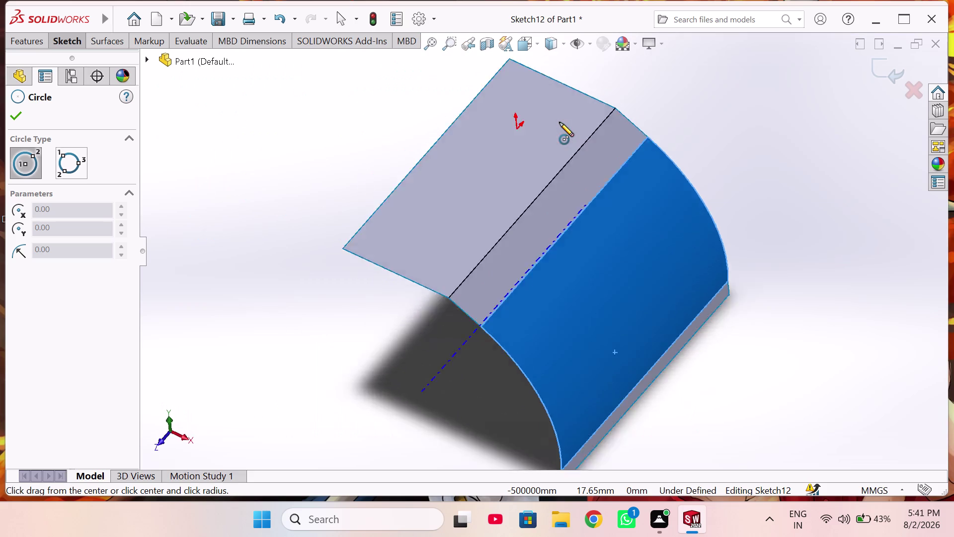
key(ctrl+4)
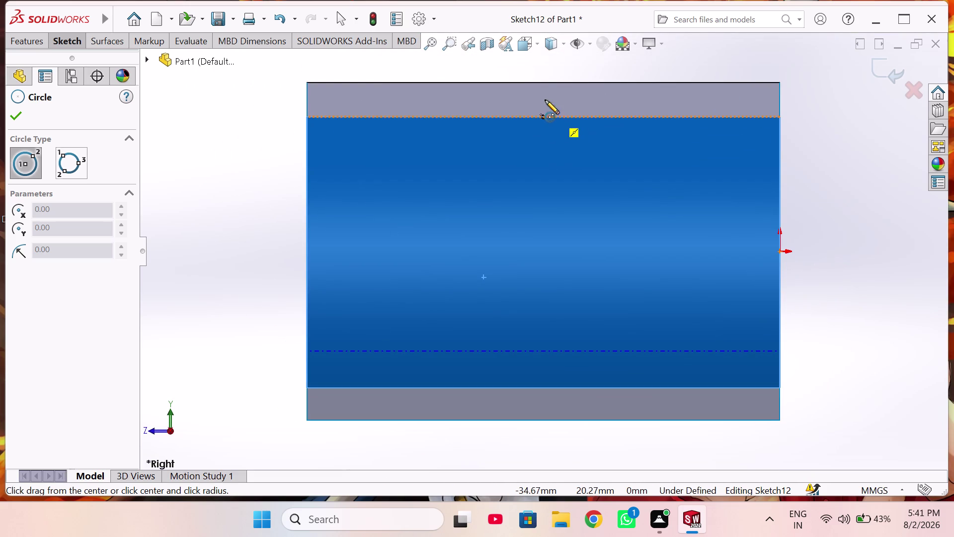
click(542, 81)
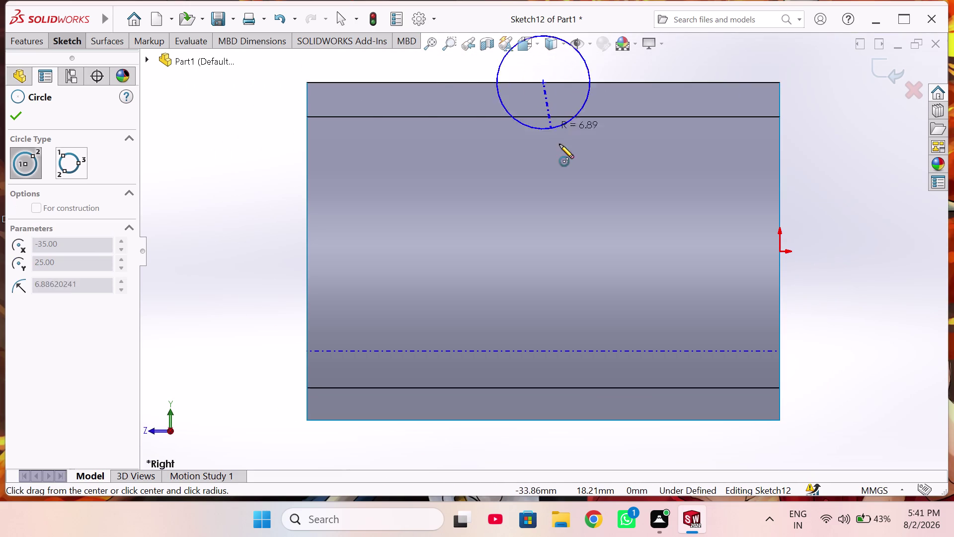
Size the circle and dimension it to 50 mm diameter, fully defining Sketch12.
scroll(up, 3)
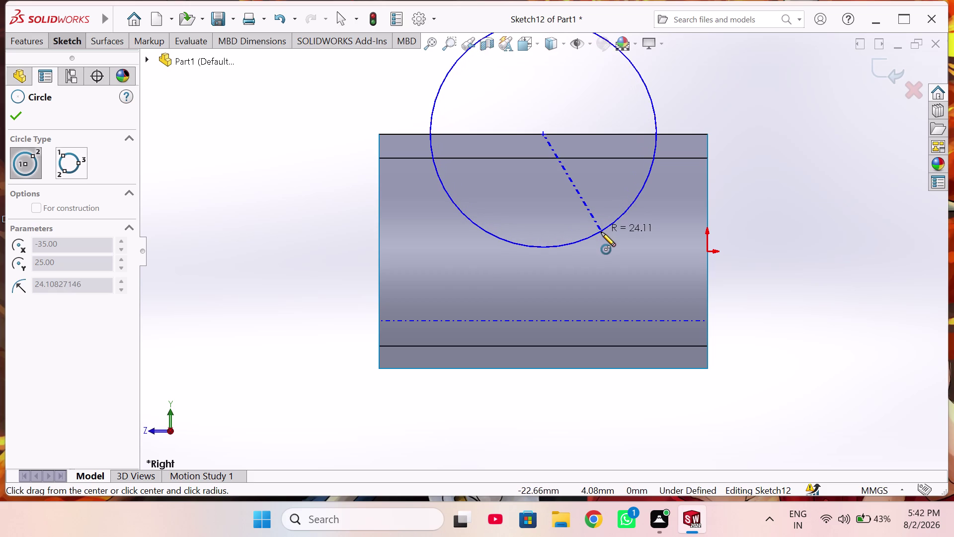
click(601, 236)
right_drag(668, 264, 667, 149)
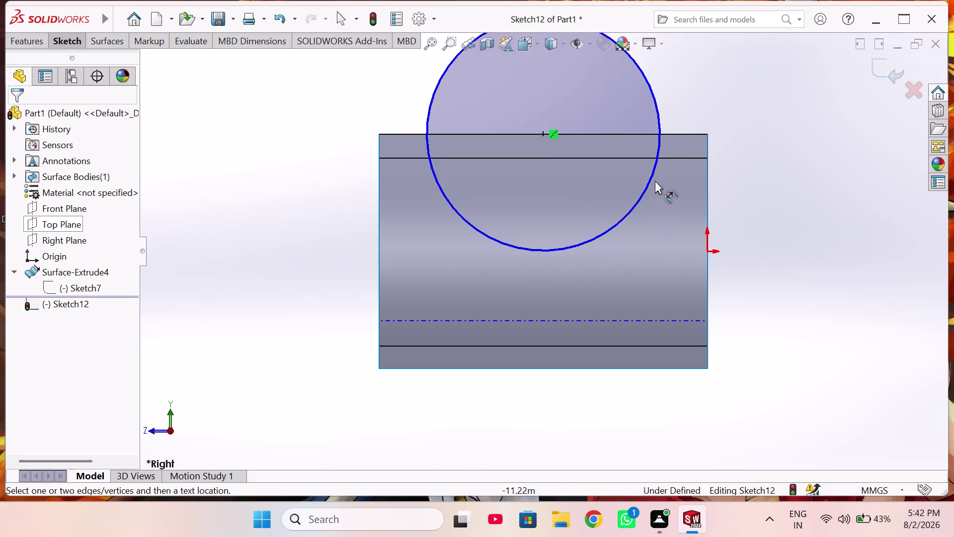
click(648, 186)
click(752, 197)
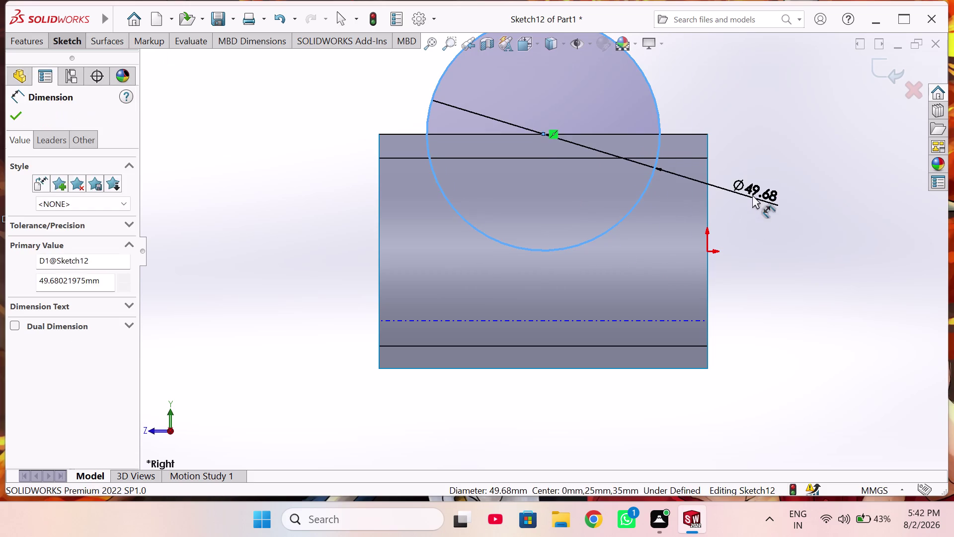
text(50)
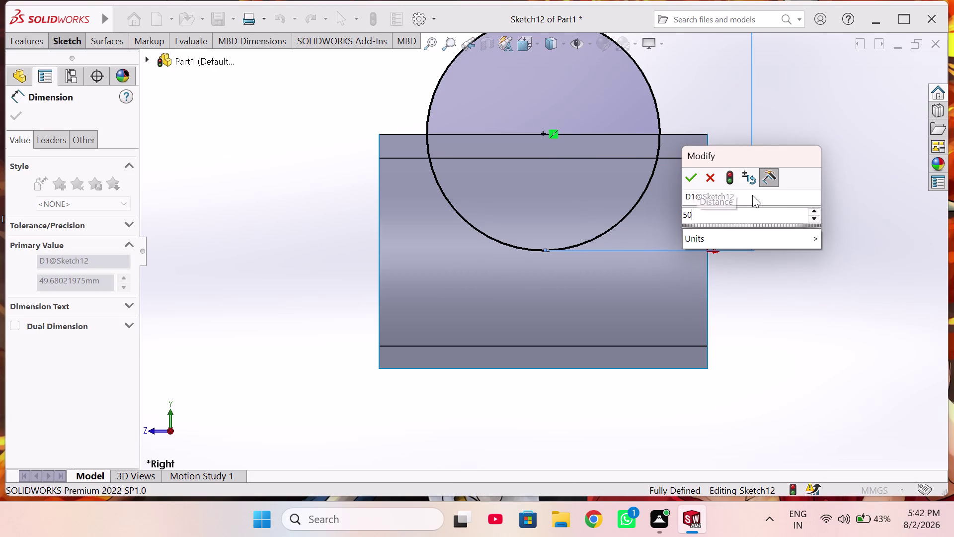
key(Return)
right_drag(833, 192, 830, 173)
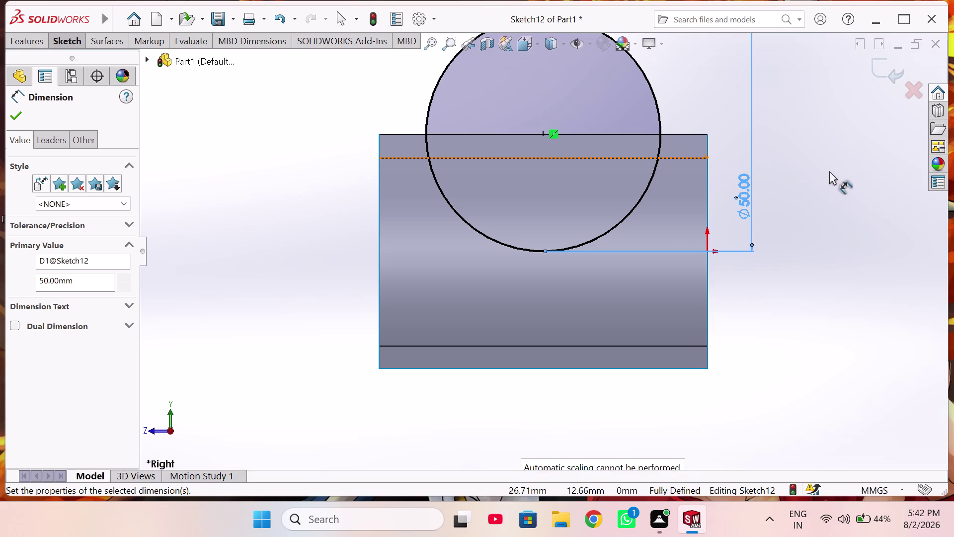
right_drag(830, 174, 780, 156)
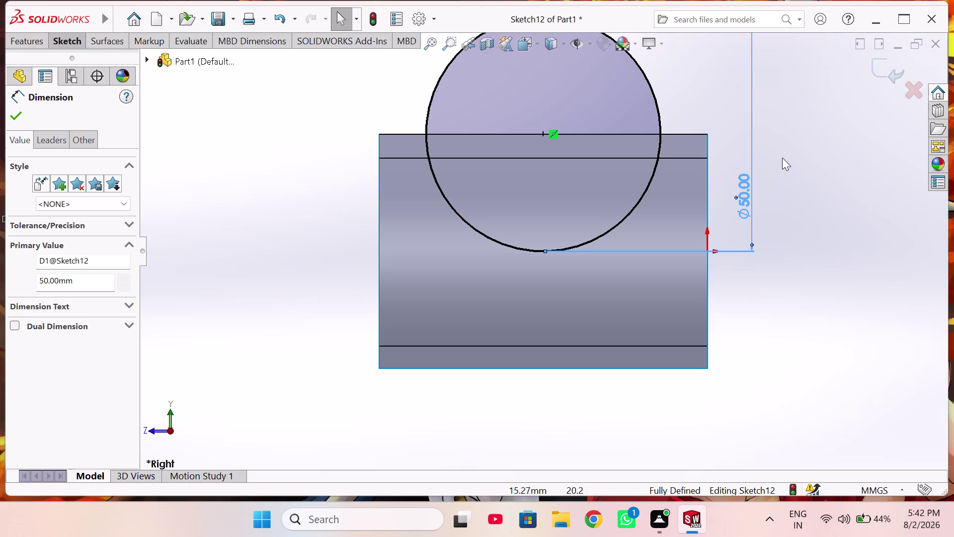
right_drag(779, 156, 784, 158)
scroll(up, 3)
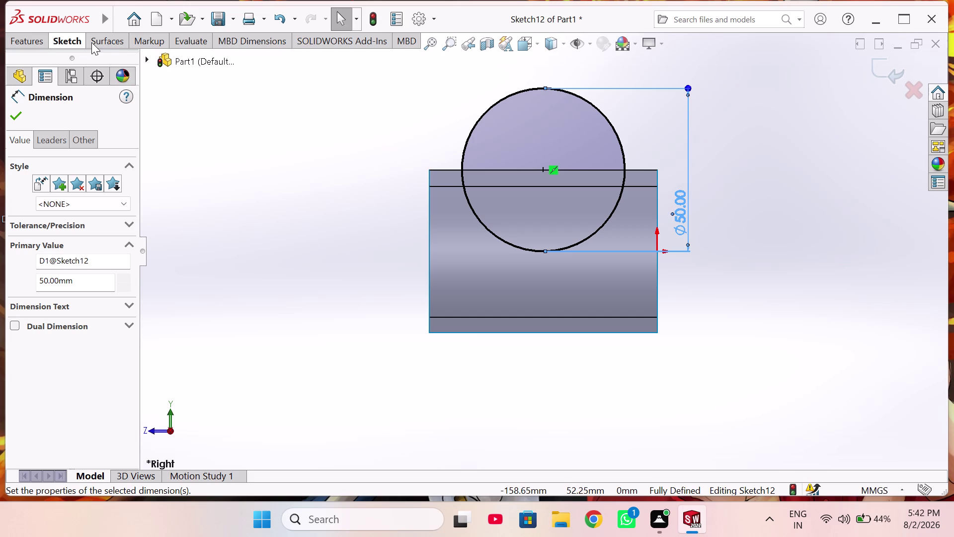
click(107, 43)
Extrude the 50 mm circle into a Blind 59 mm cylindrical surface.
click(31, 67)
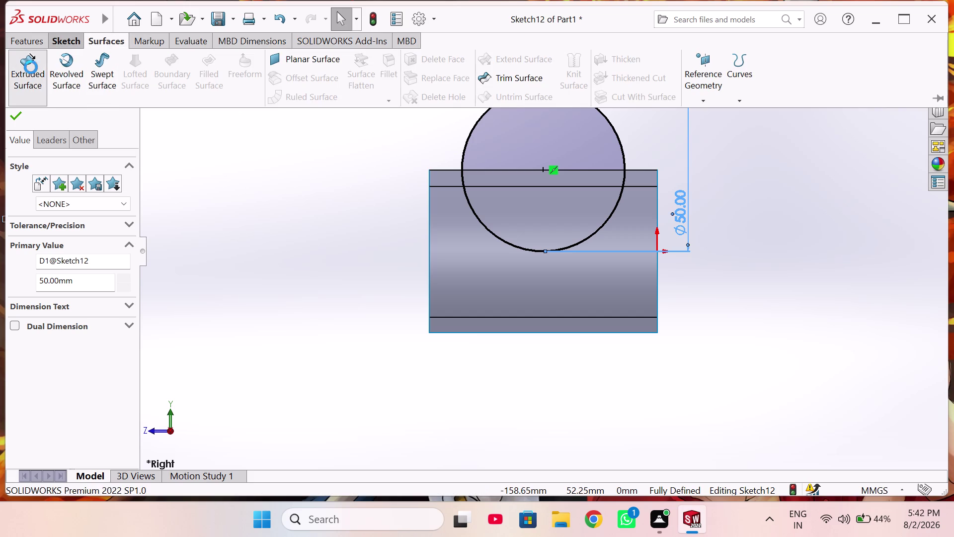
middle_drag(369, 260, 398, 251)
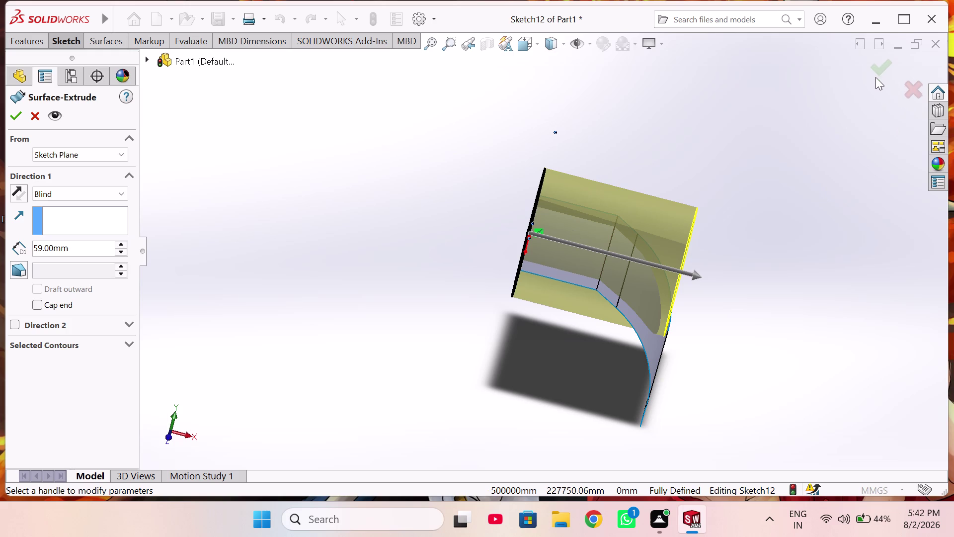
click(875, 73)
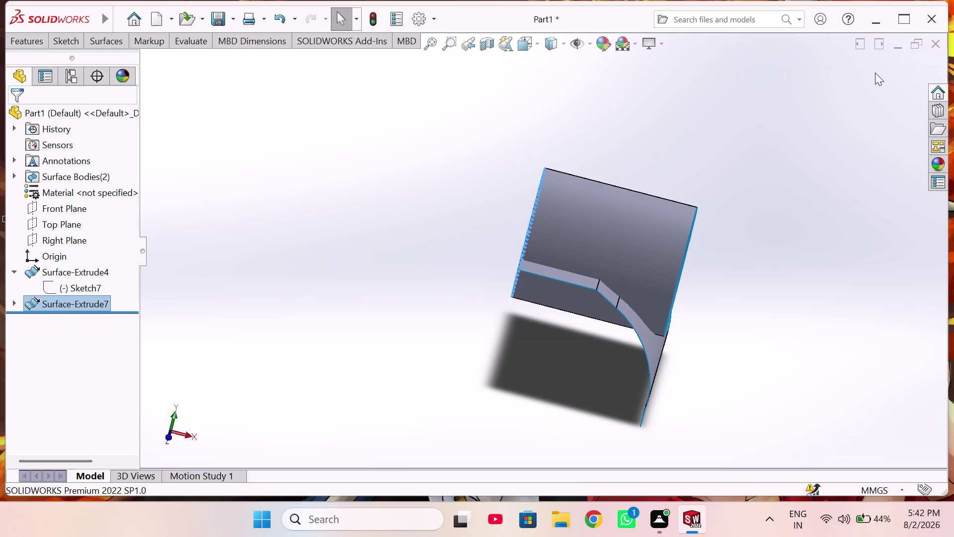
Start a new sketch, Sketch13, on the Front Plane.
middle_drag(791, 263, 707, 239)
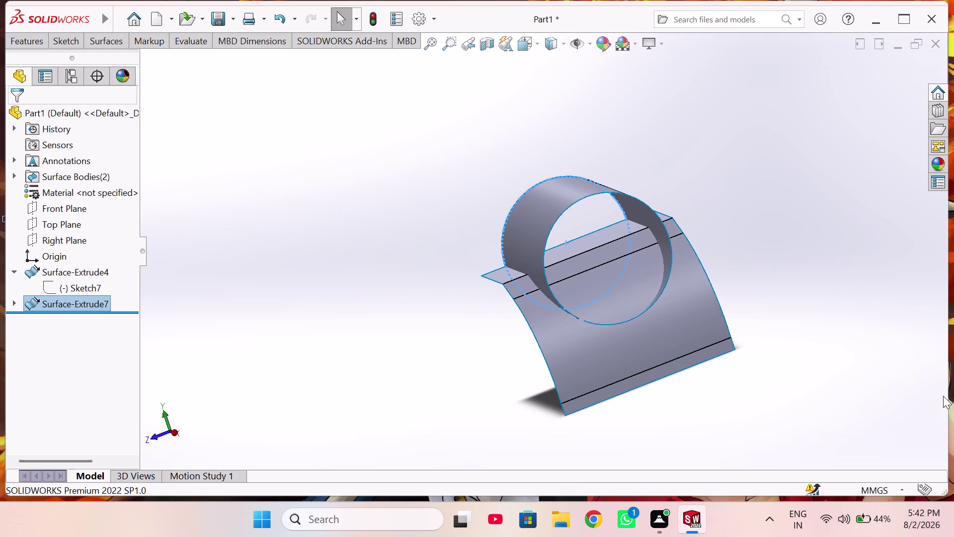
click(72, 210)
click(83, 197)
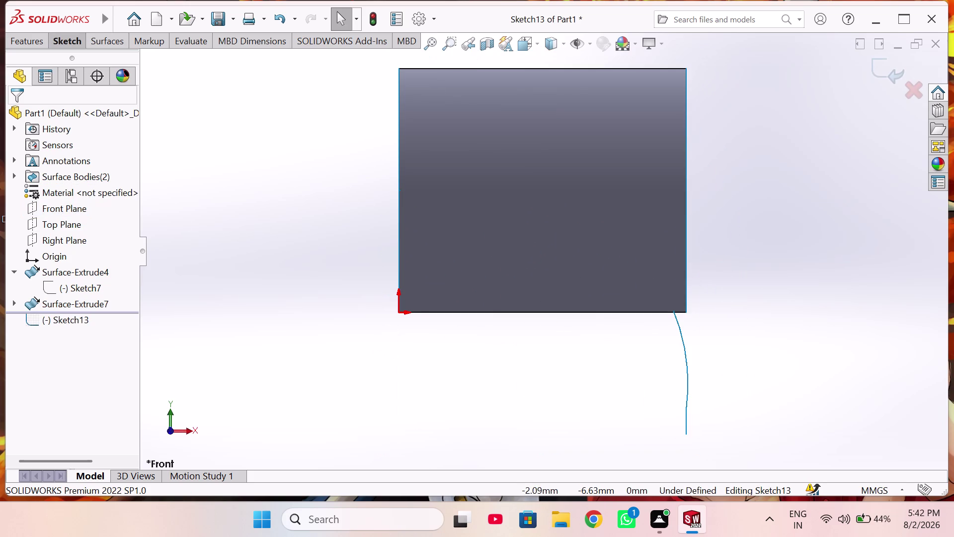
Draw a horizontal centreline along the cylinder's axis in Front view, orbiting to check it.
right_drag(306, 309, 192, 321)
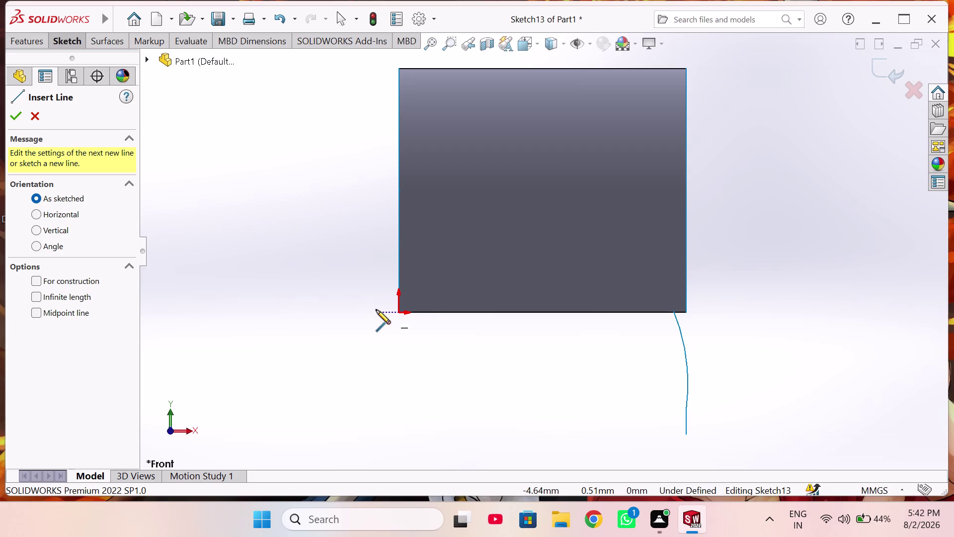
middle_drag(396, 337, 474, 356)
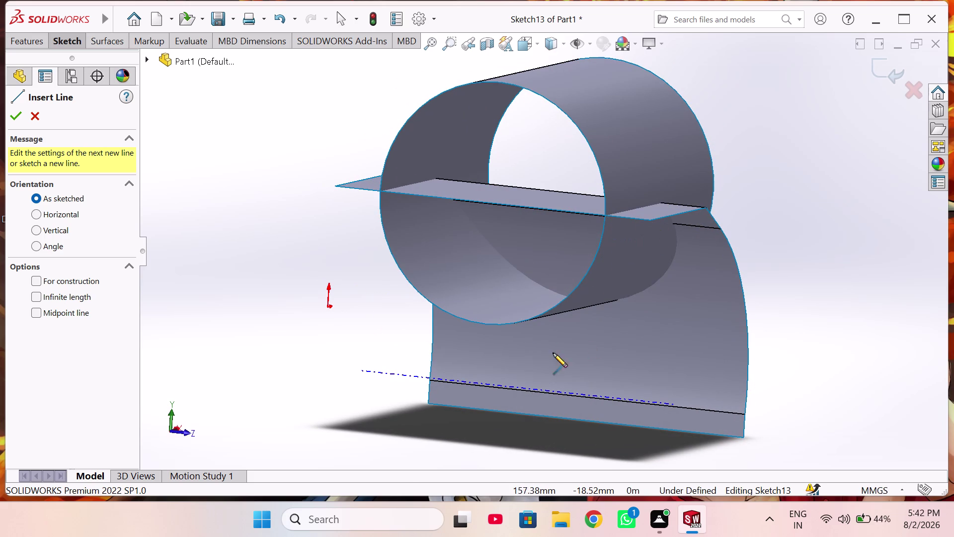
key(ctrl+1)
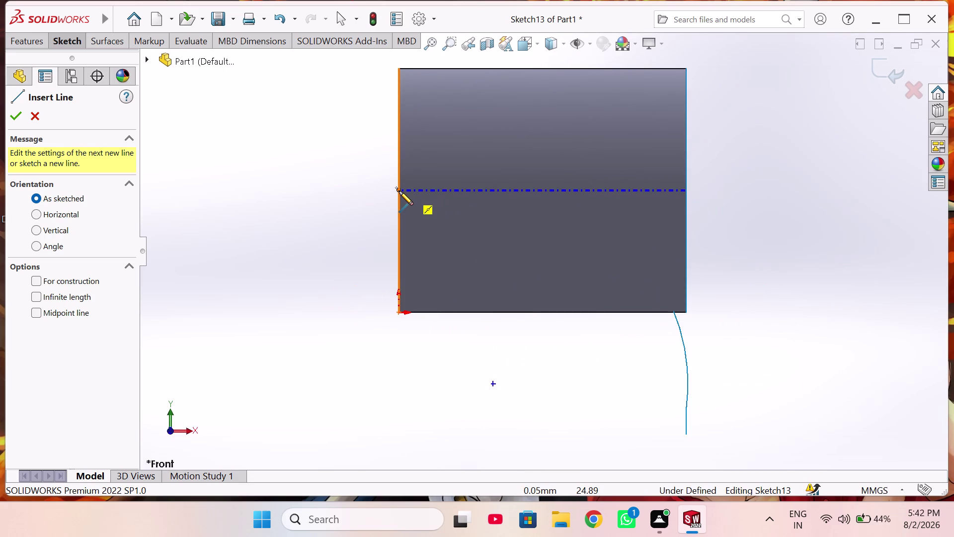
middle_drag(363, 206, 553, 252)
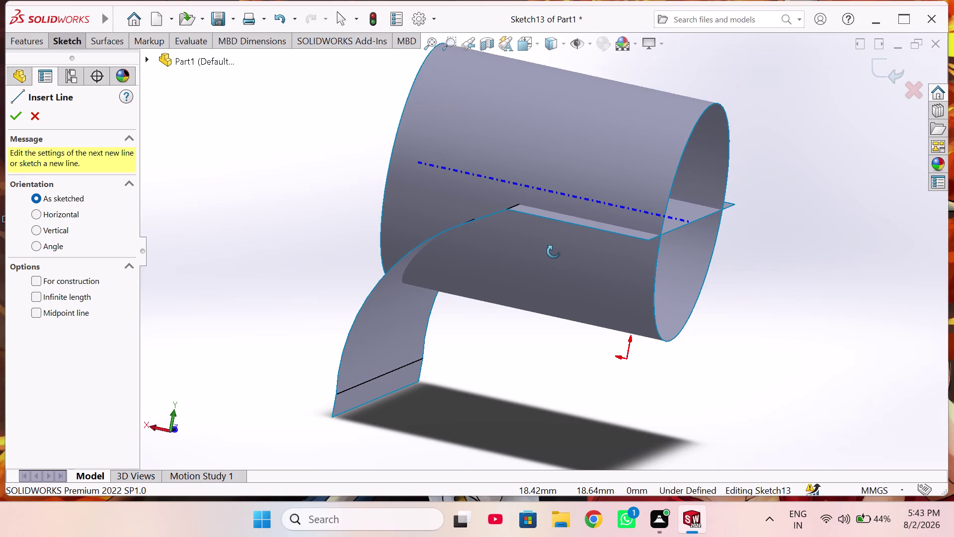
middle_drag(553, 252, 552, 251)
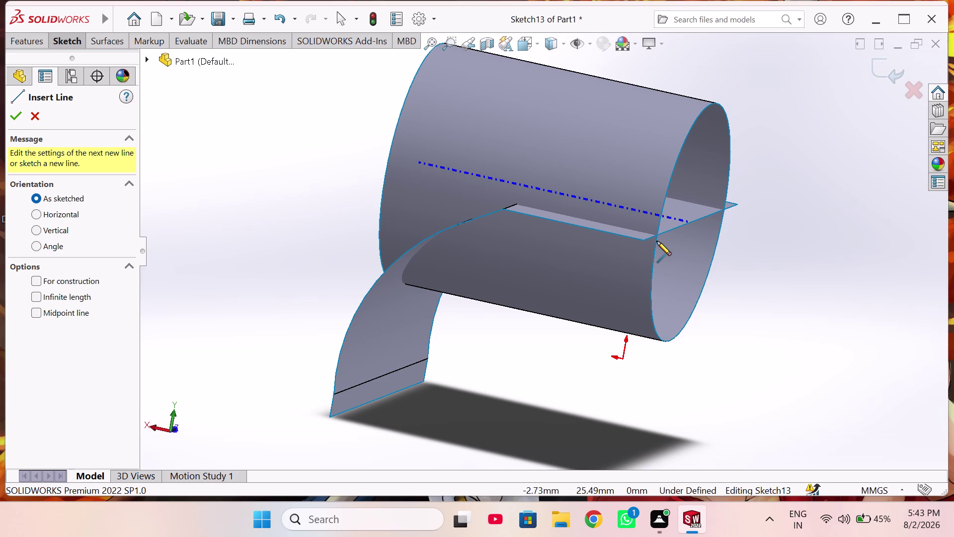
middle_drag(746, 343, 658, 320)
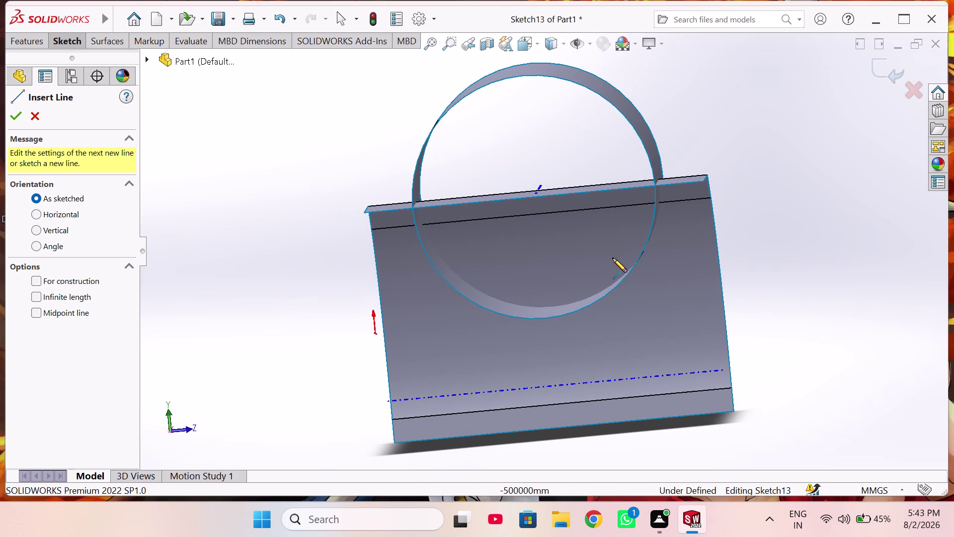
middle_drag(605, 301, 539, 311)
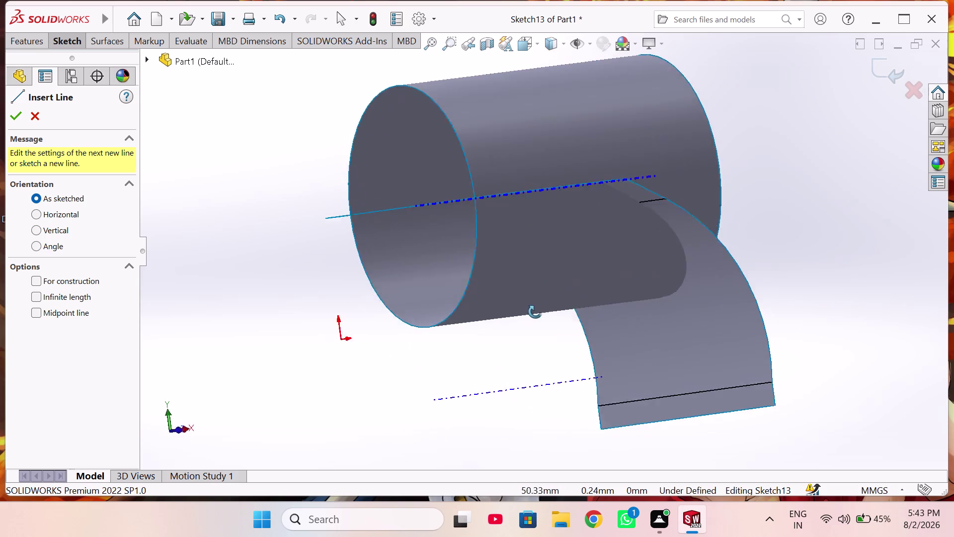
middle_drag(539, 312, 511, 321)
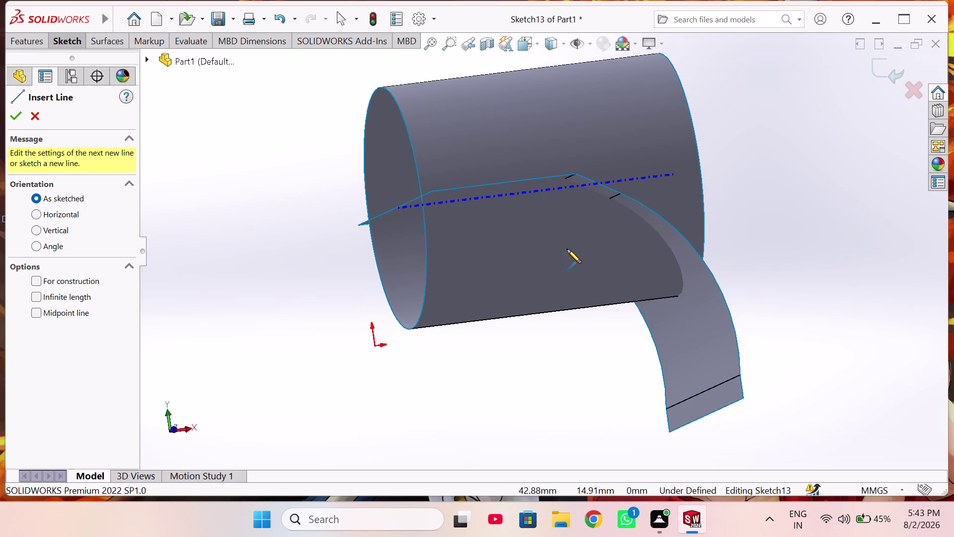
key(ctrl+1)
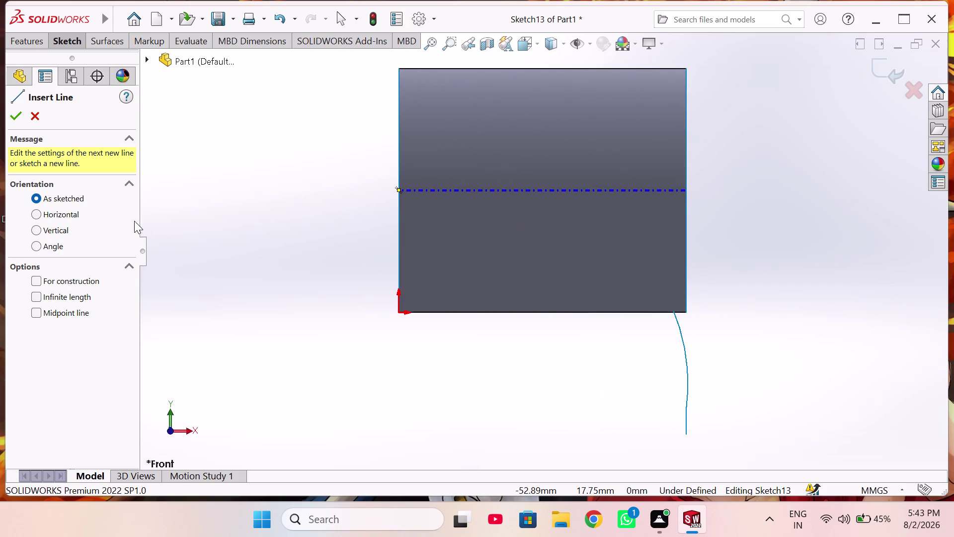
click(34, 120)
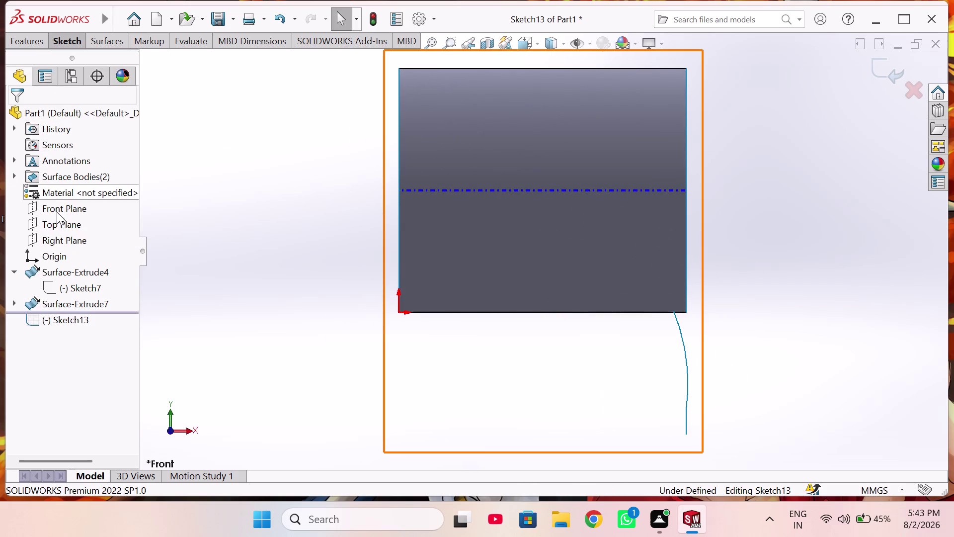
Return Sketch13 to the front view and select the Circle tool using mouse gestures.
middle_drag(387, 260, 380, 280)
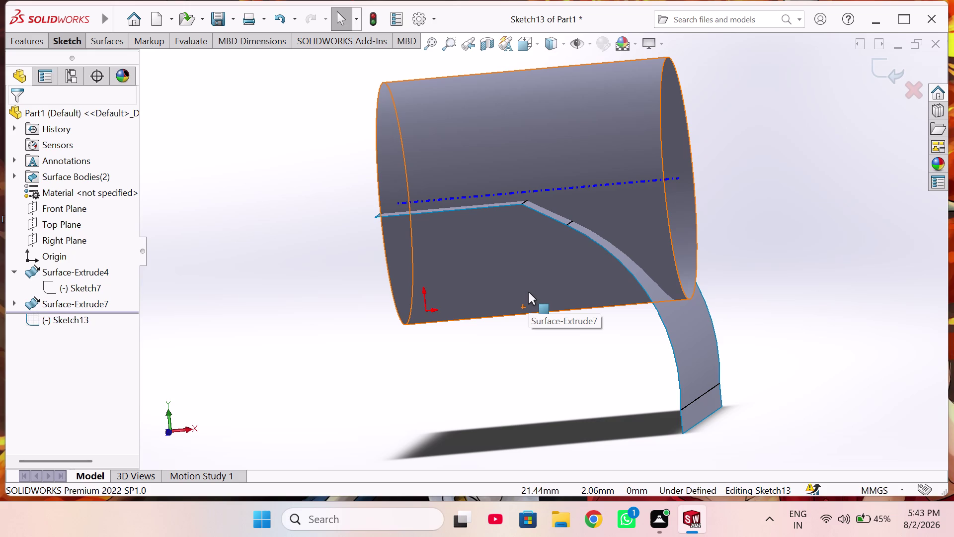
key(ctrl+1)
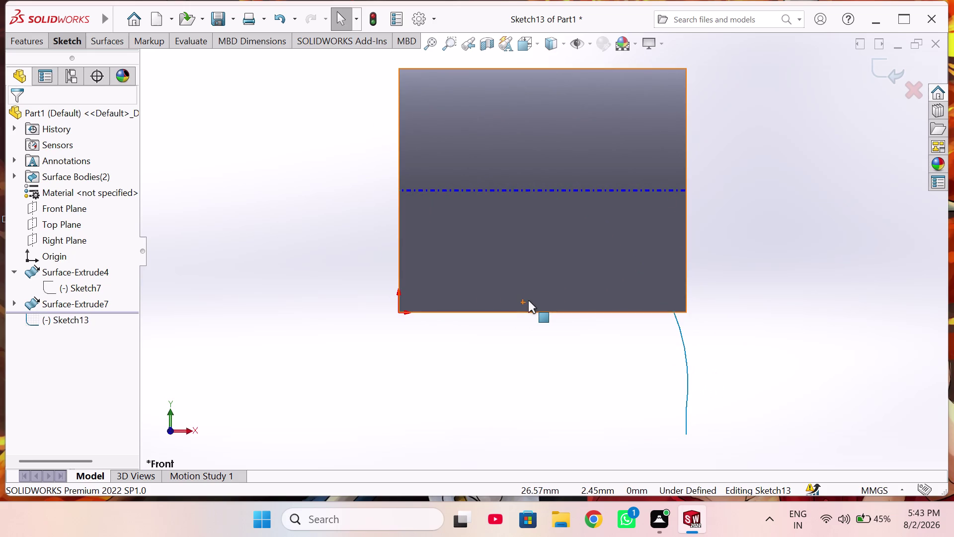
right_drag(372, 390, 333, 358)
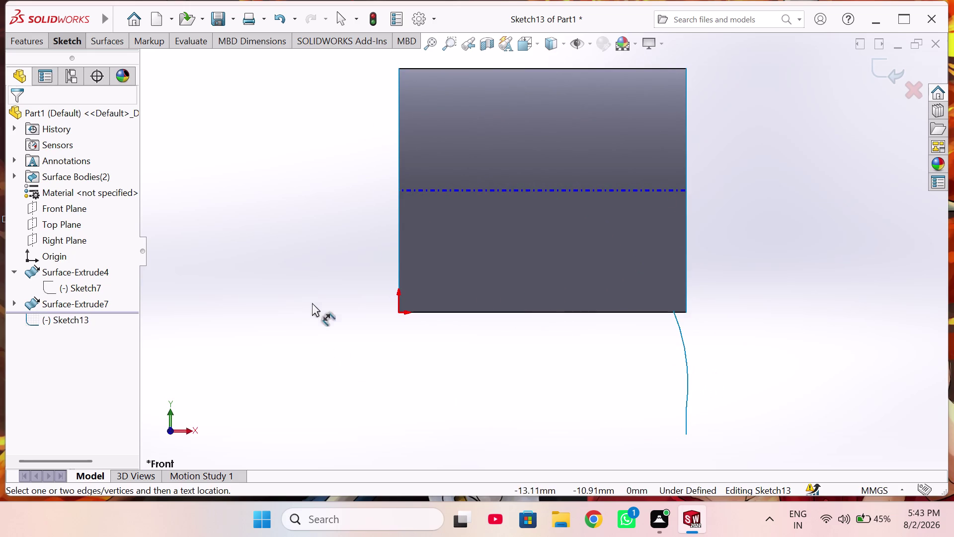
right_drag(312, 295, 456, 382)
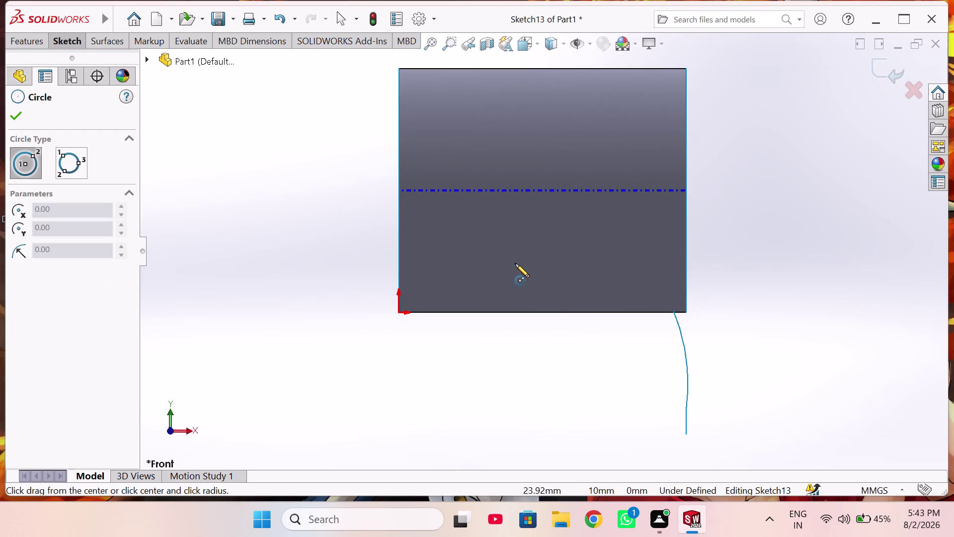